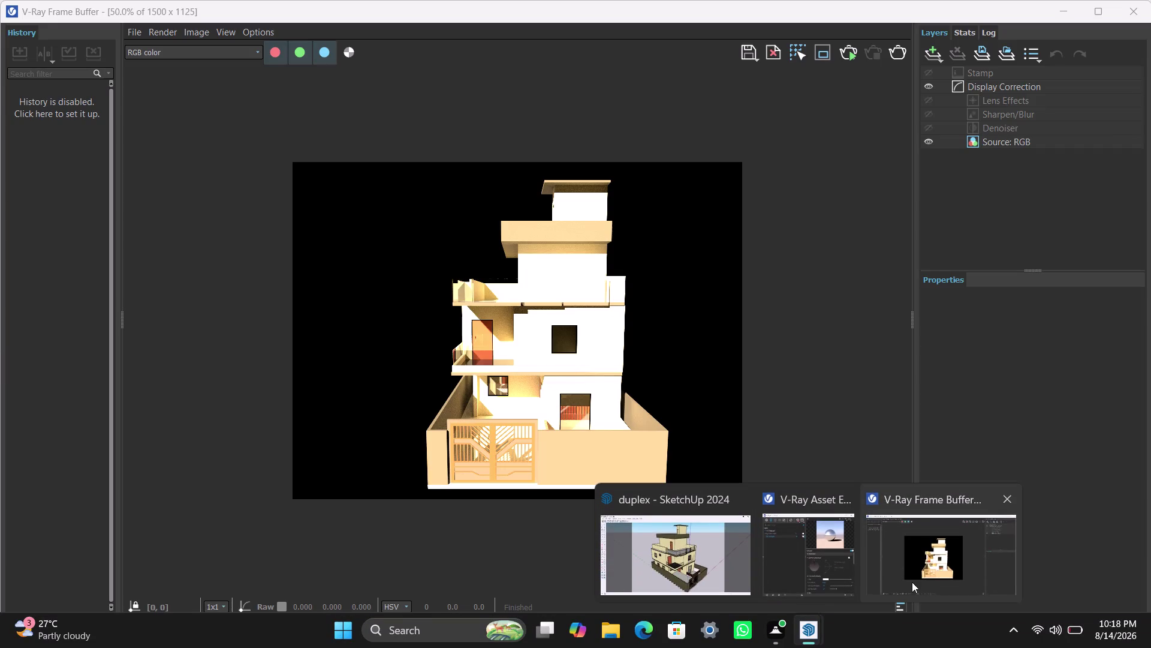
Save the Frame Buffer's current channel under the file name 'render image'.
click(920, 570)
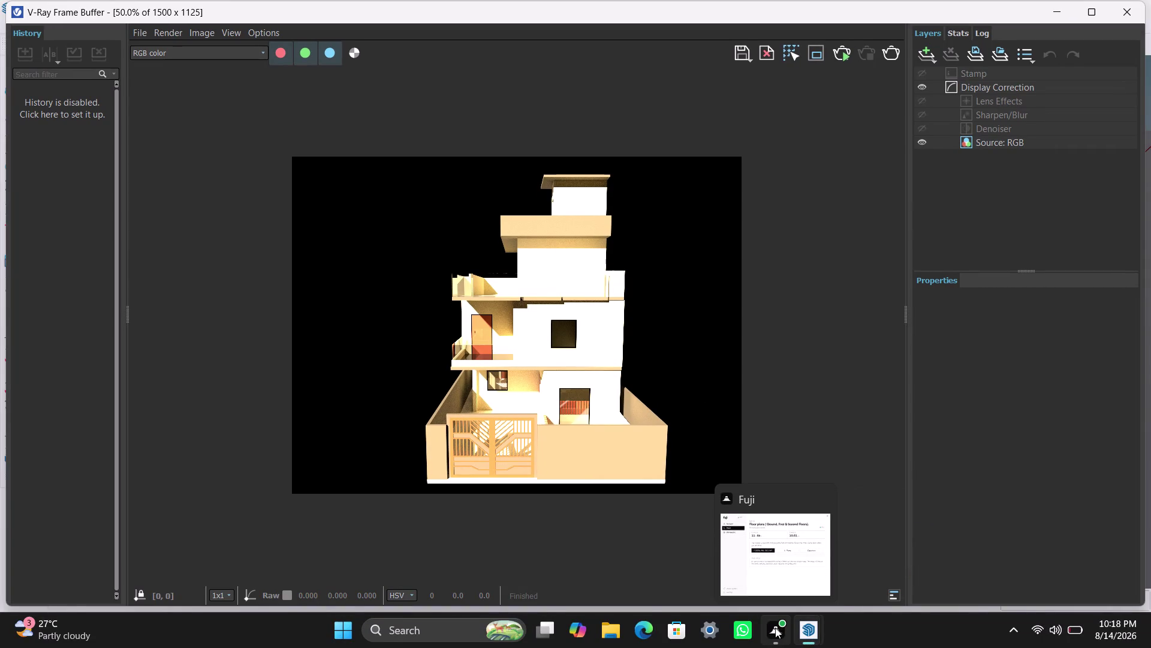
click(144, 31)
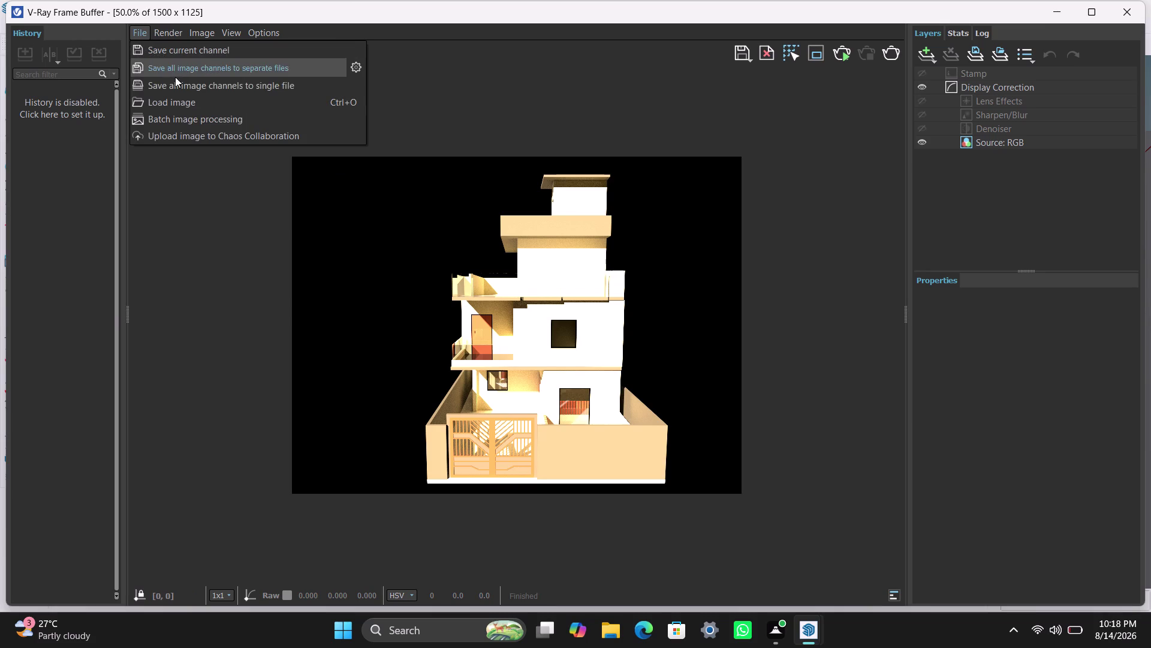
click(226, 56)
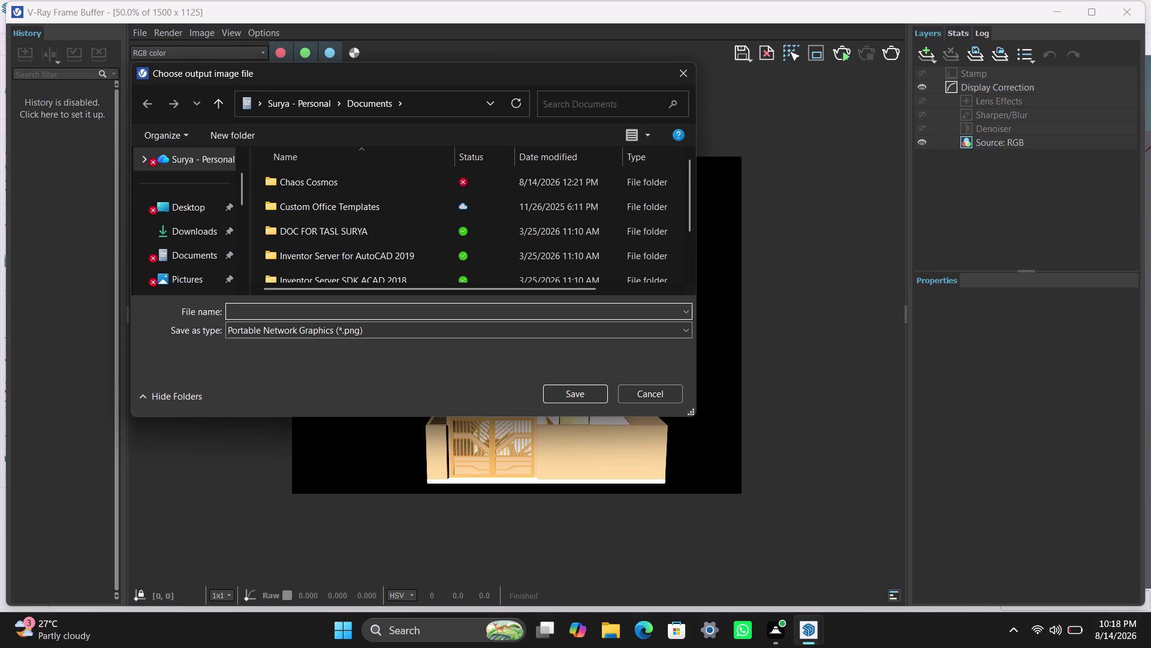
text(re)
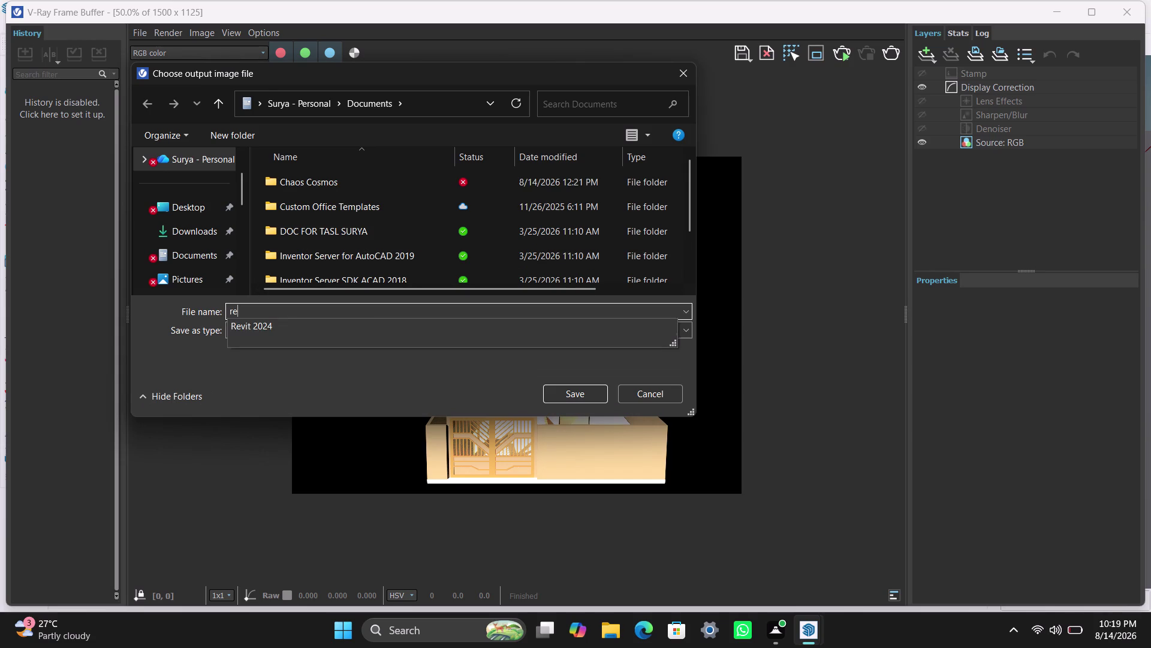
text(nder)
key(space)
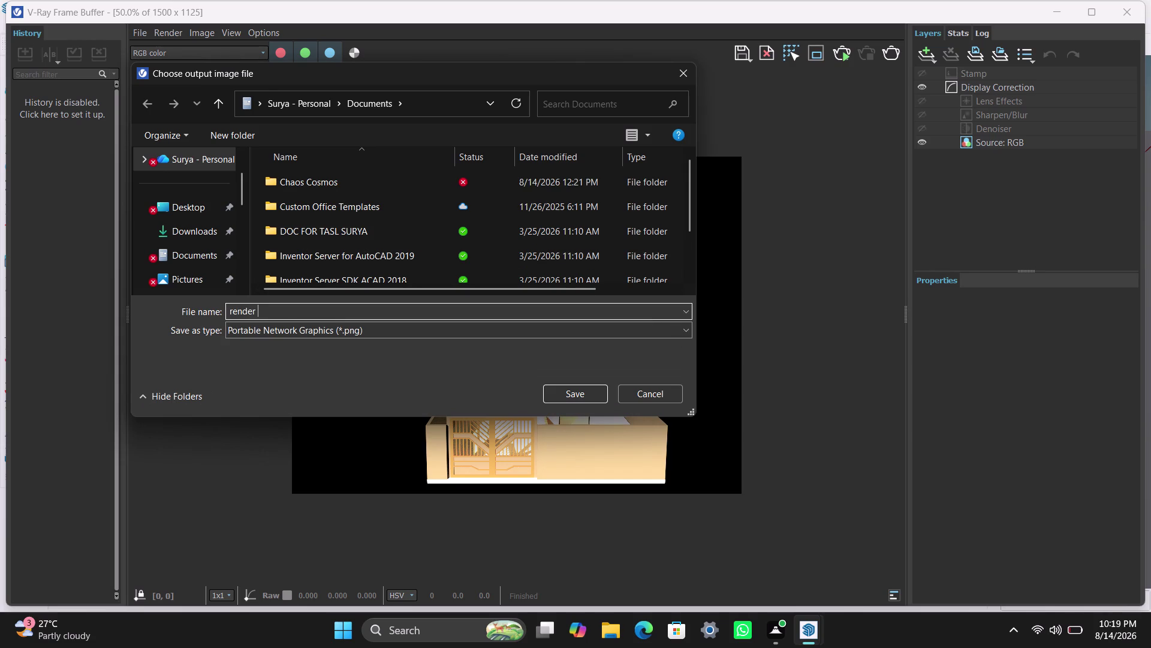
text(sunli)
key(BackSpace)
key(BackSpace)
key(BackSpace)
key(BackSpace)
key(BackSpace)
text(ima)
text(ge)
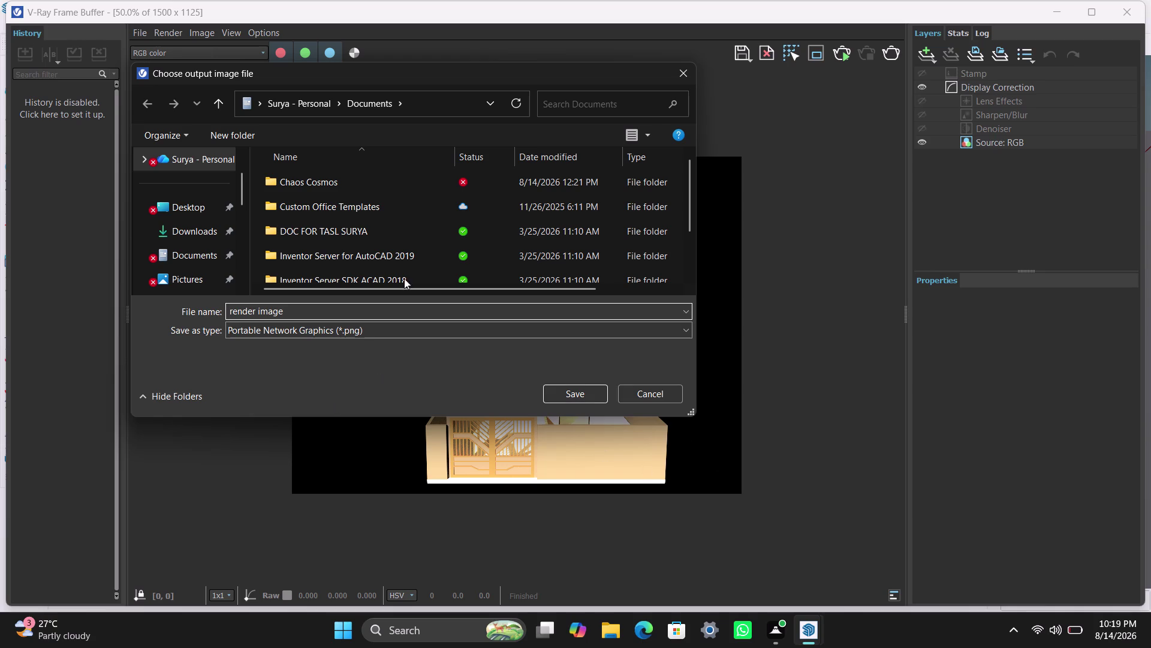
Save the PNG into Desktop > internship > New folder.
double_click(193, 204)
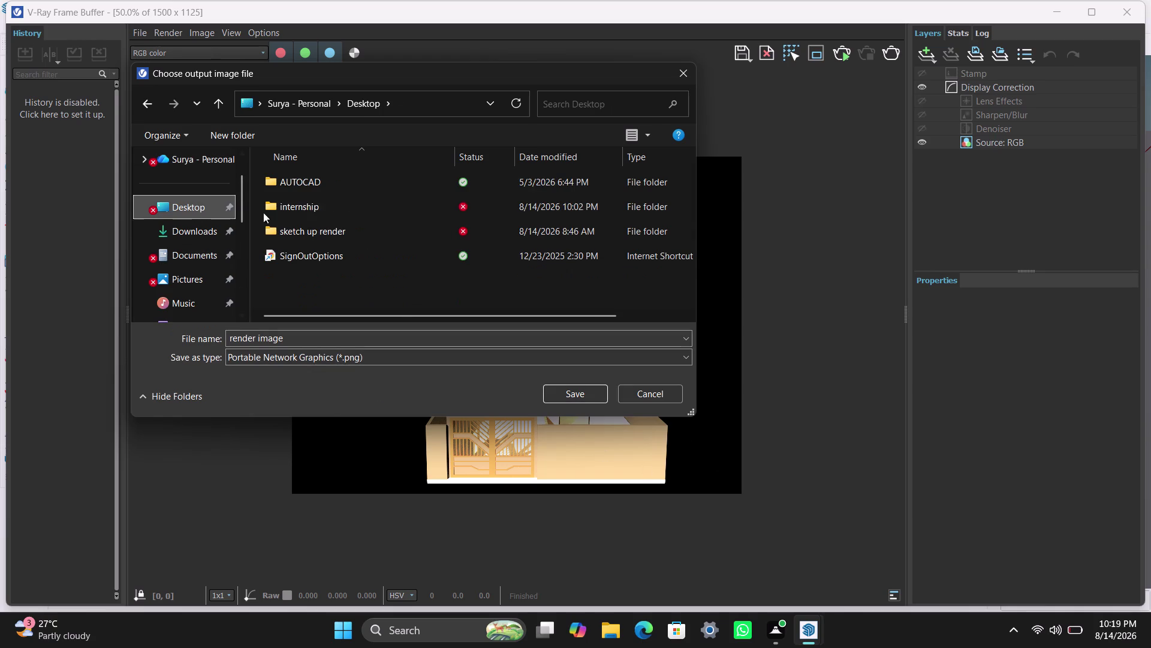
double_click(295, 212)
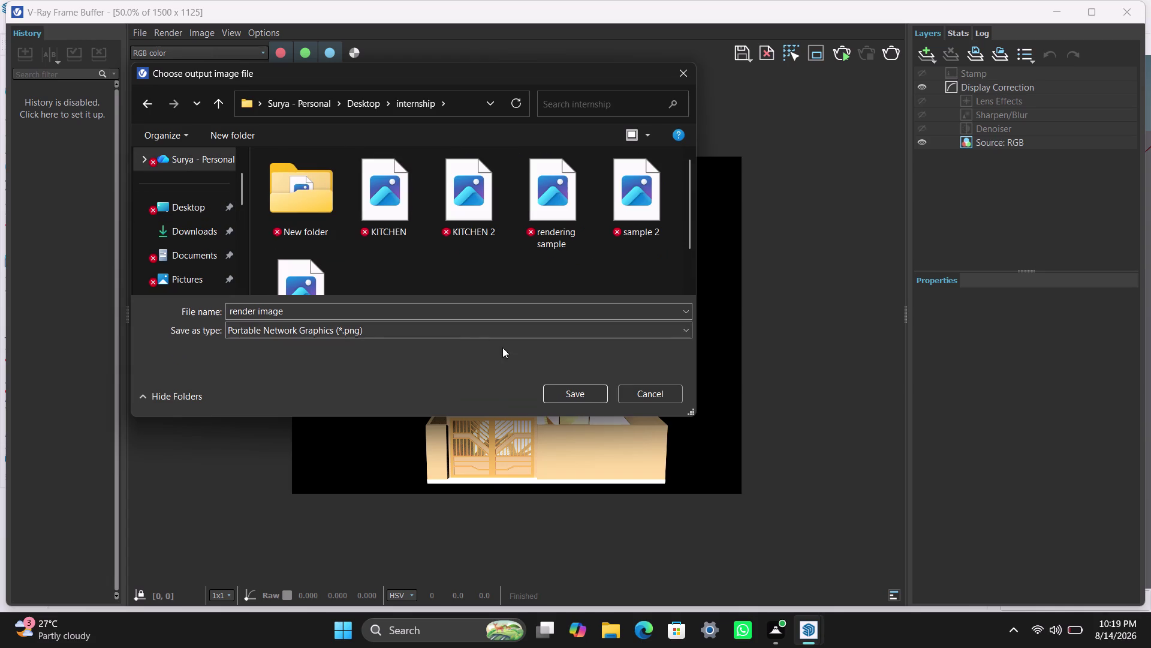
double_click(311, 185)
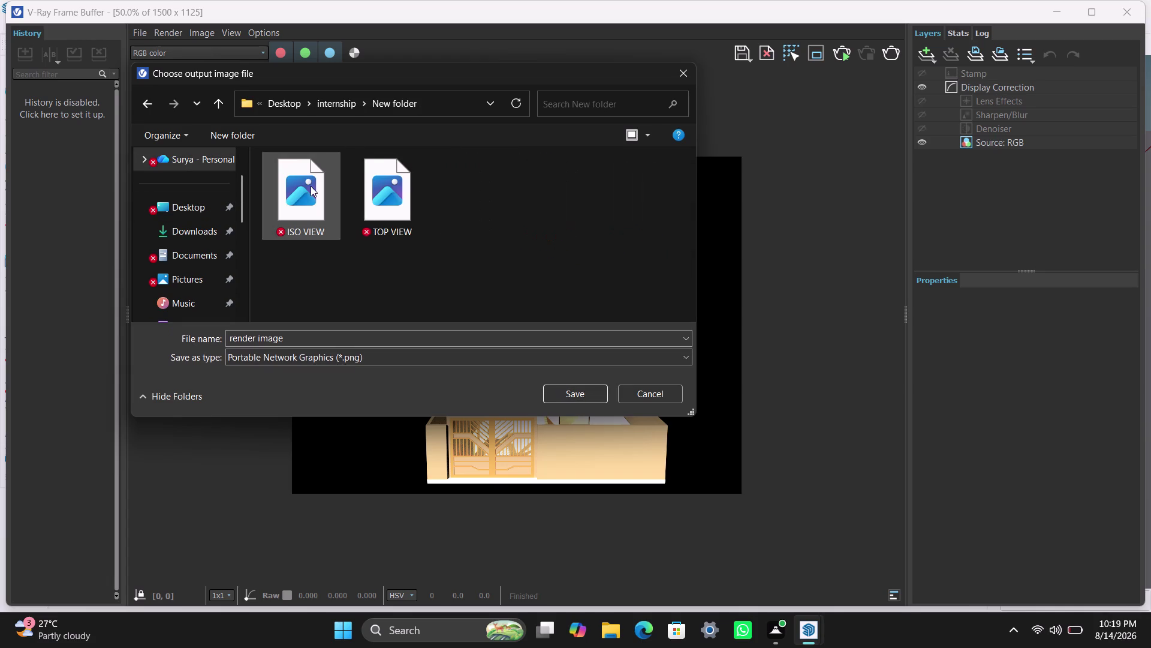
click(589, 401)
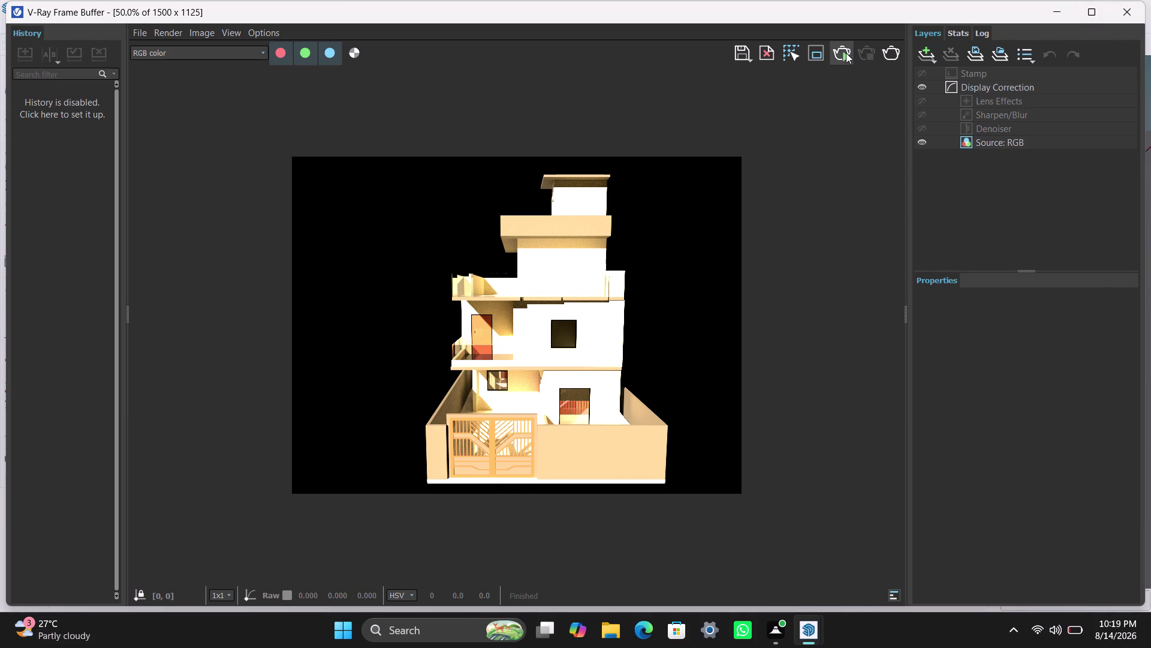
Start a V-Ray render of the duplex's angled three-quarter view and follow its progress.
click(1059, 3)
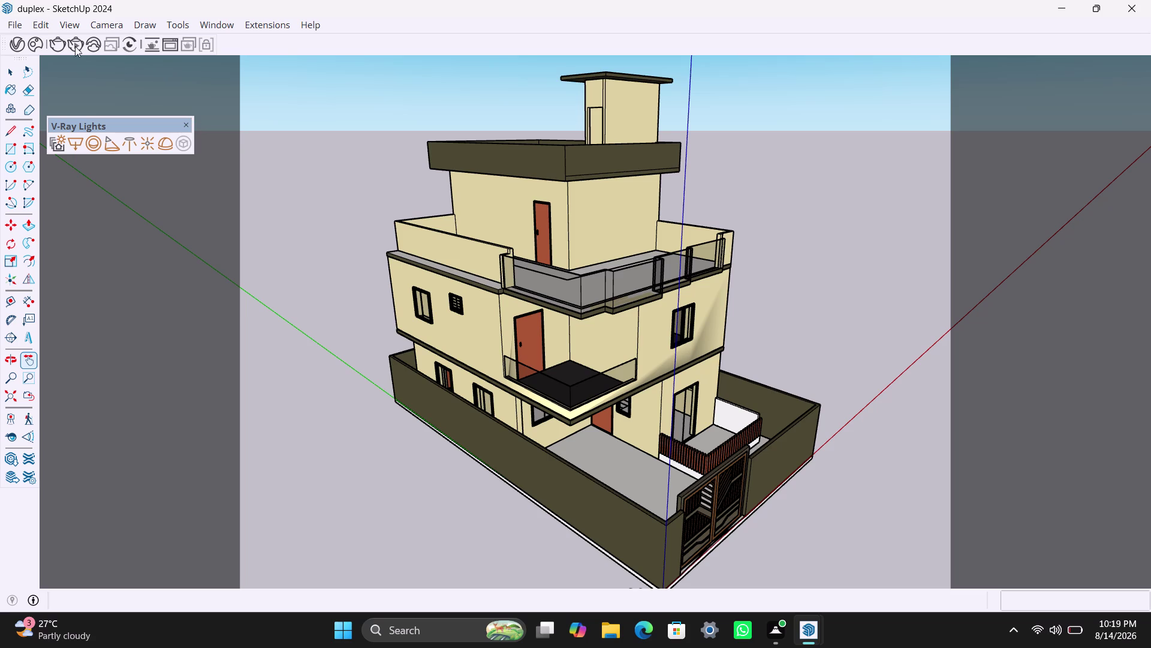
click(59, 42)
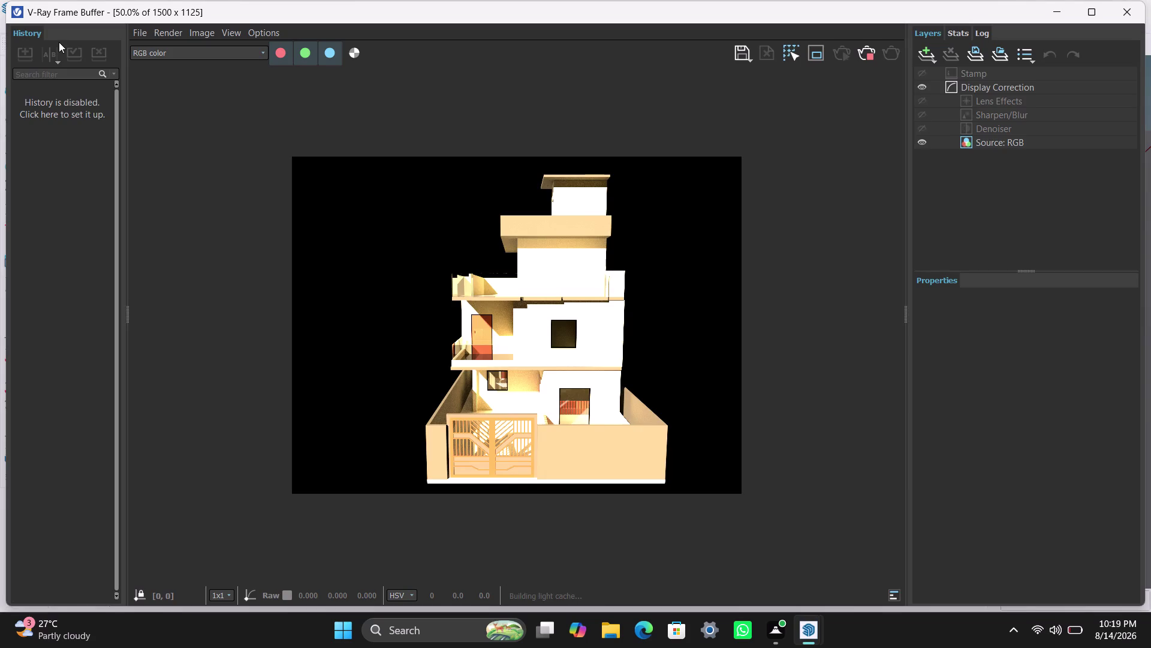
click(59, 42)
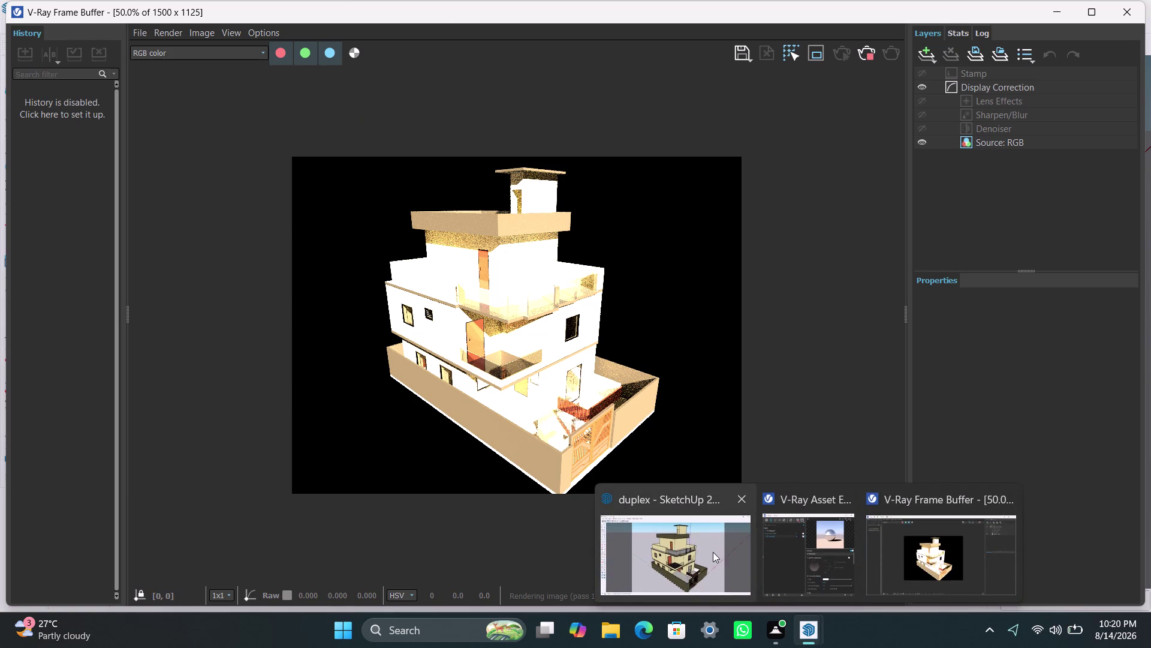
click(713, 552)
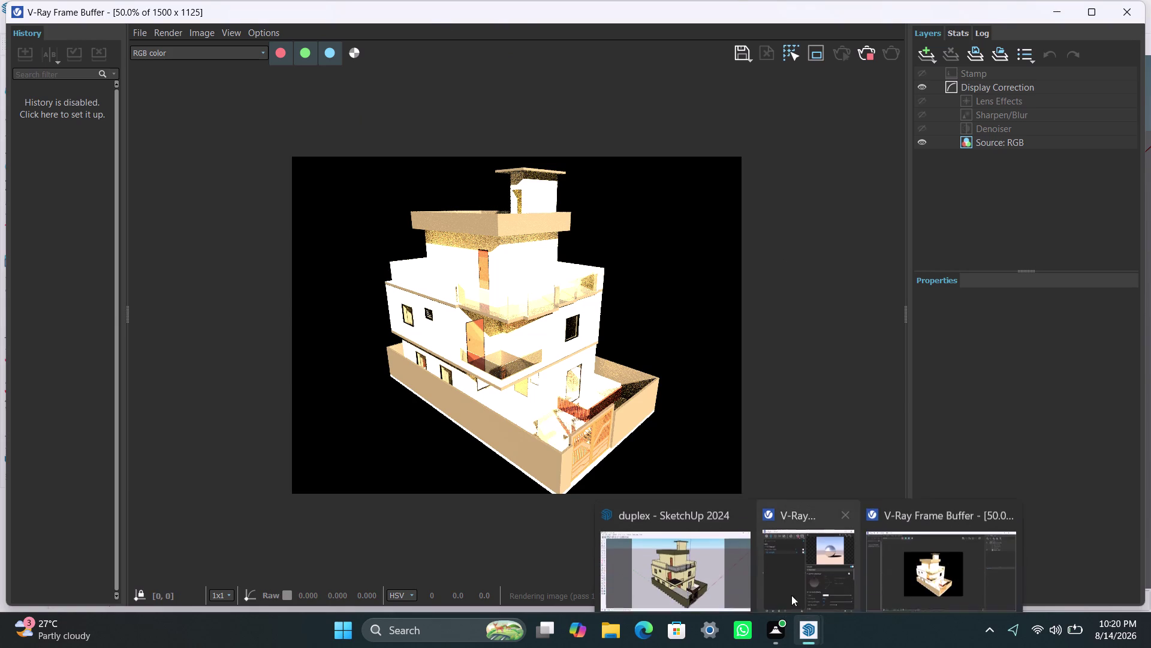
click(809, 563)
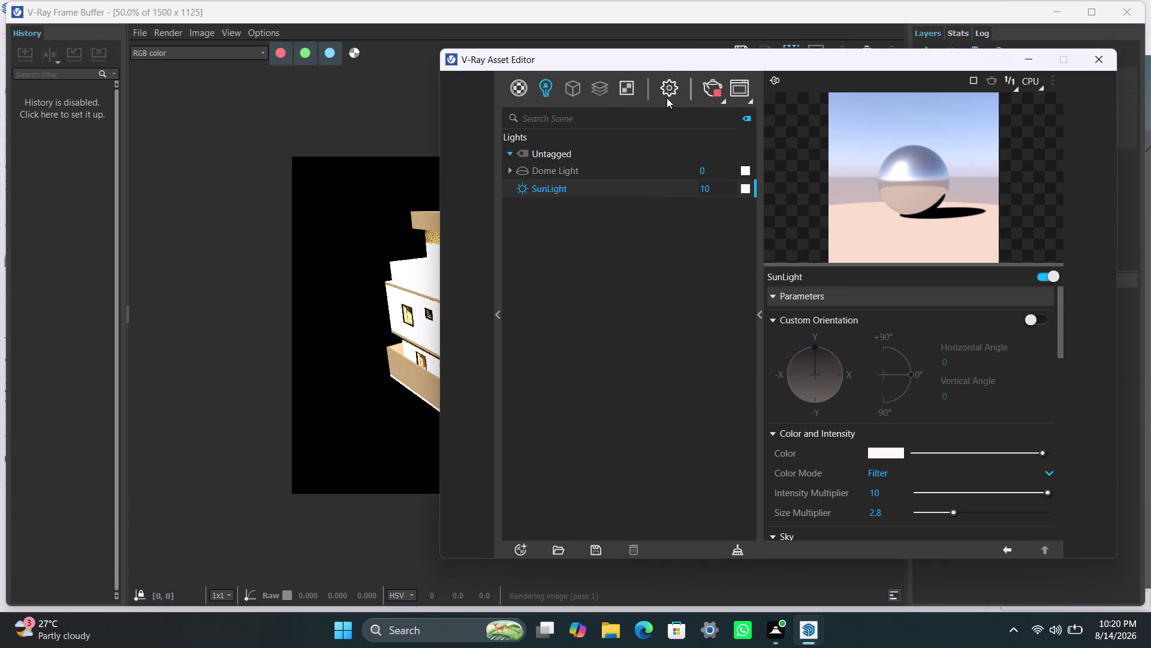
Replace the Environment background's Sky texture with a Bitmap texture.
click(873, 227)
click(678, 91)
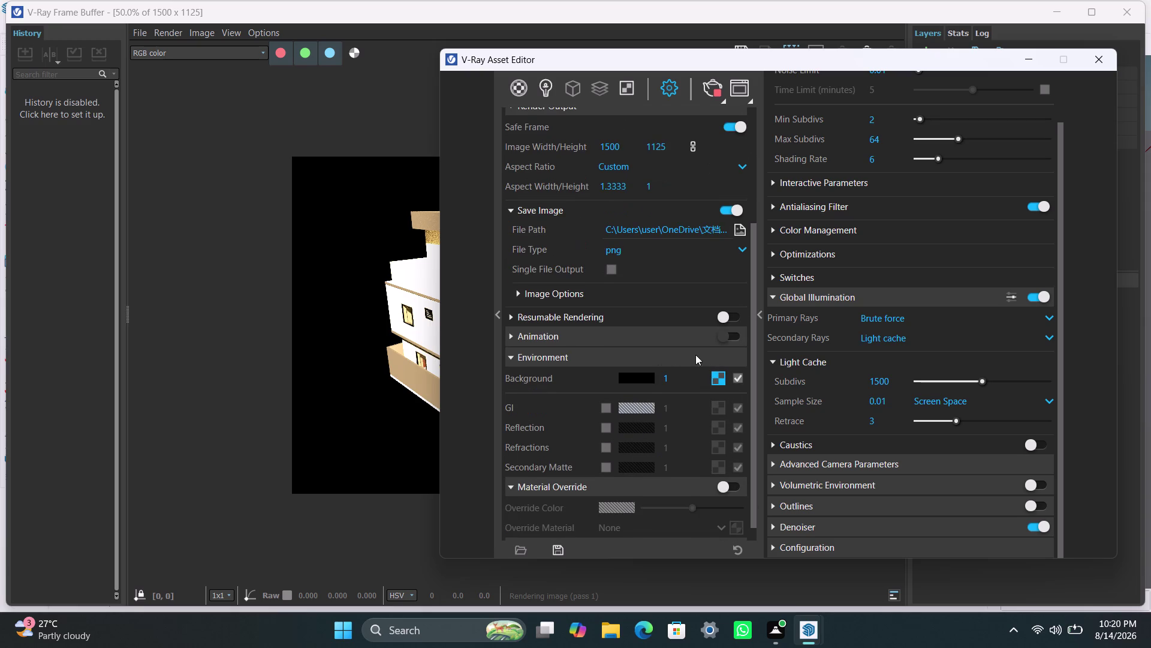
click(721, 376)
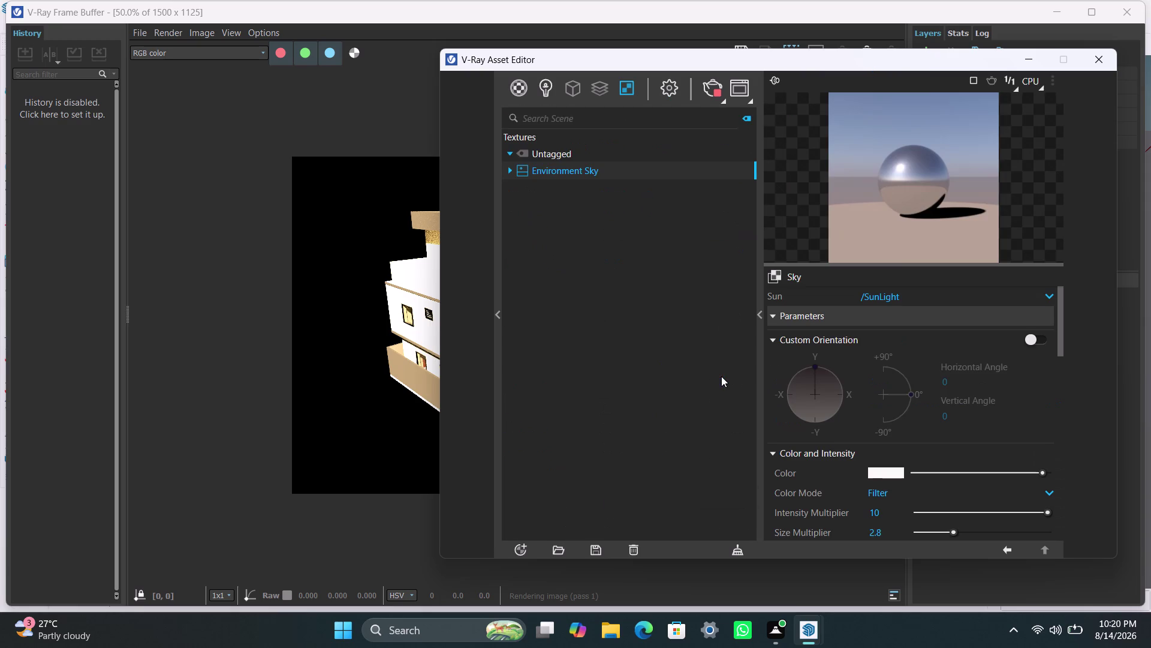
click(773, 273)
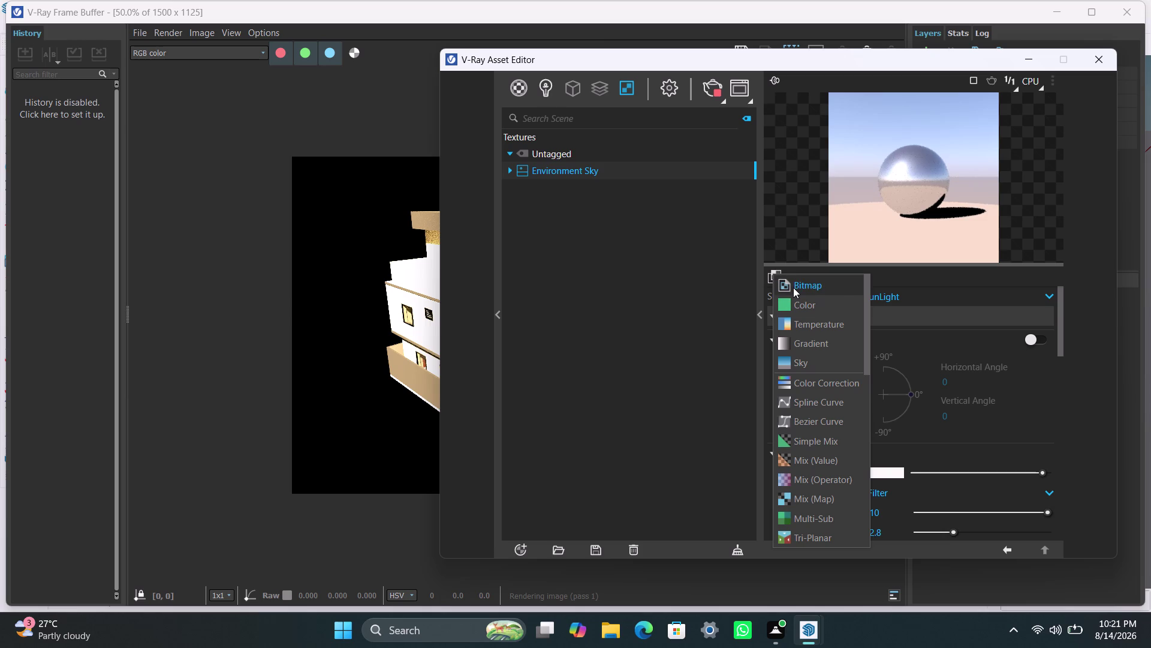
click(793, 287)
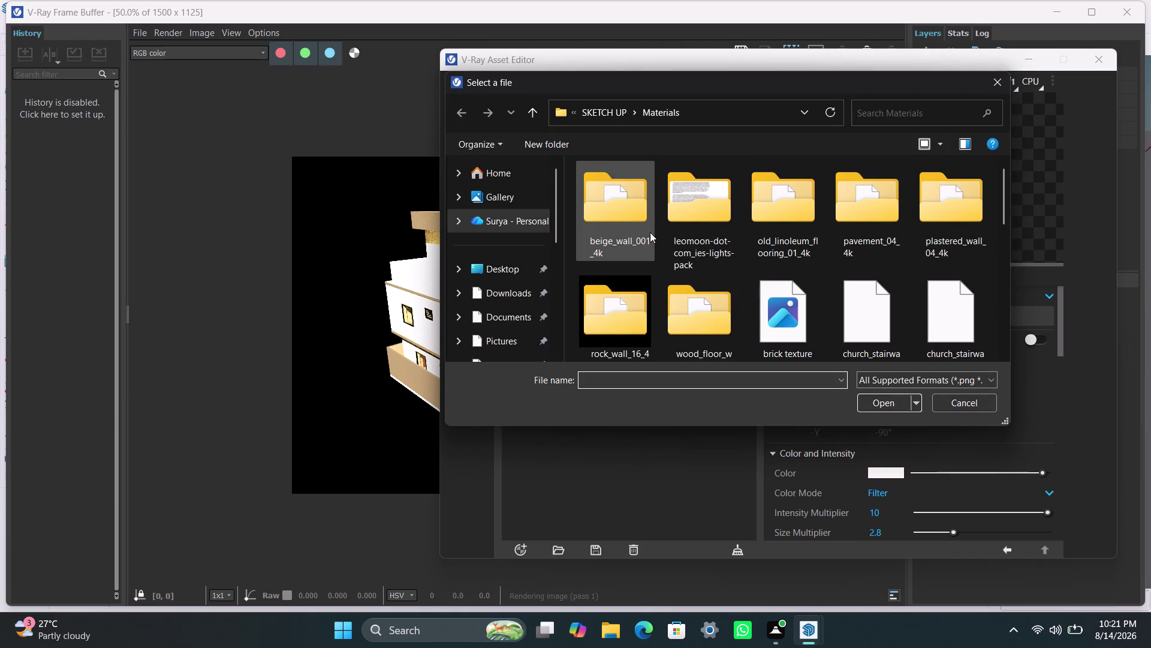
Browse the file picker from Desktop through the sketch up render folder to Materials.
double_click(484, 271)
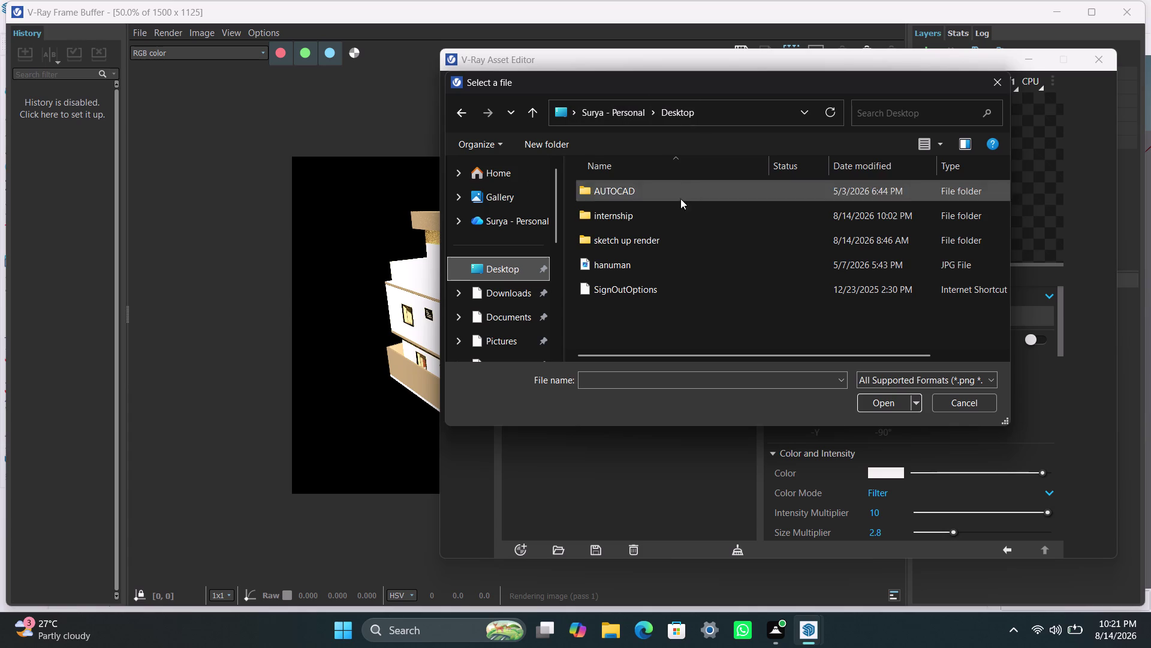
double_click(664, 231)
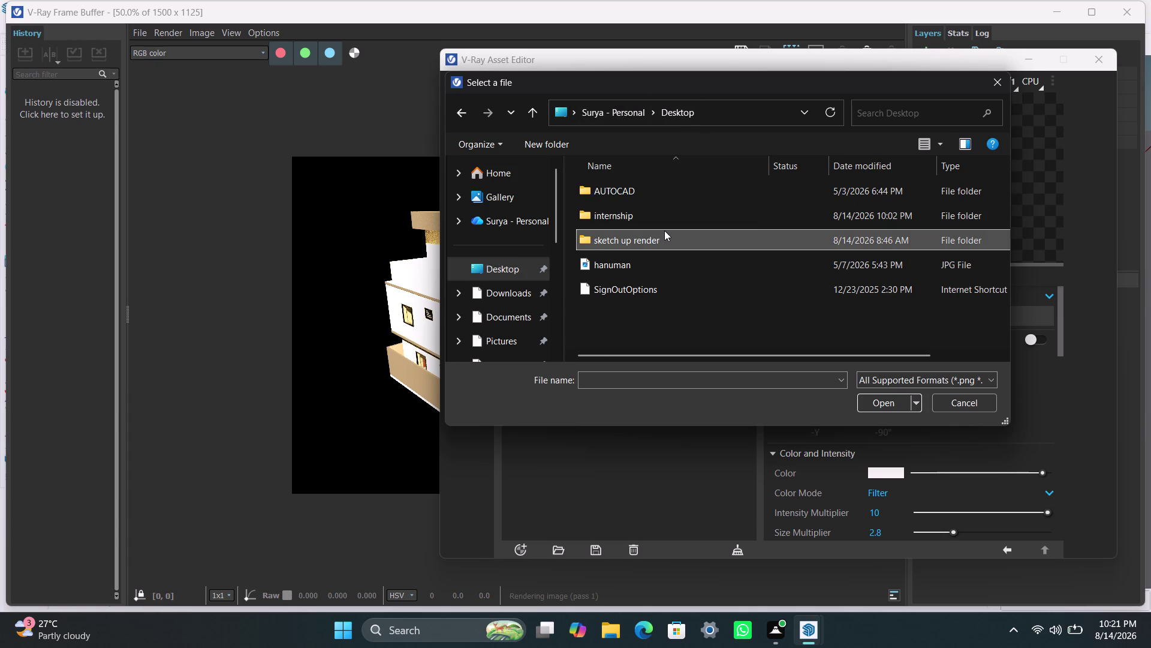
scroll(down, 3)
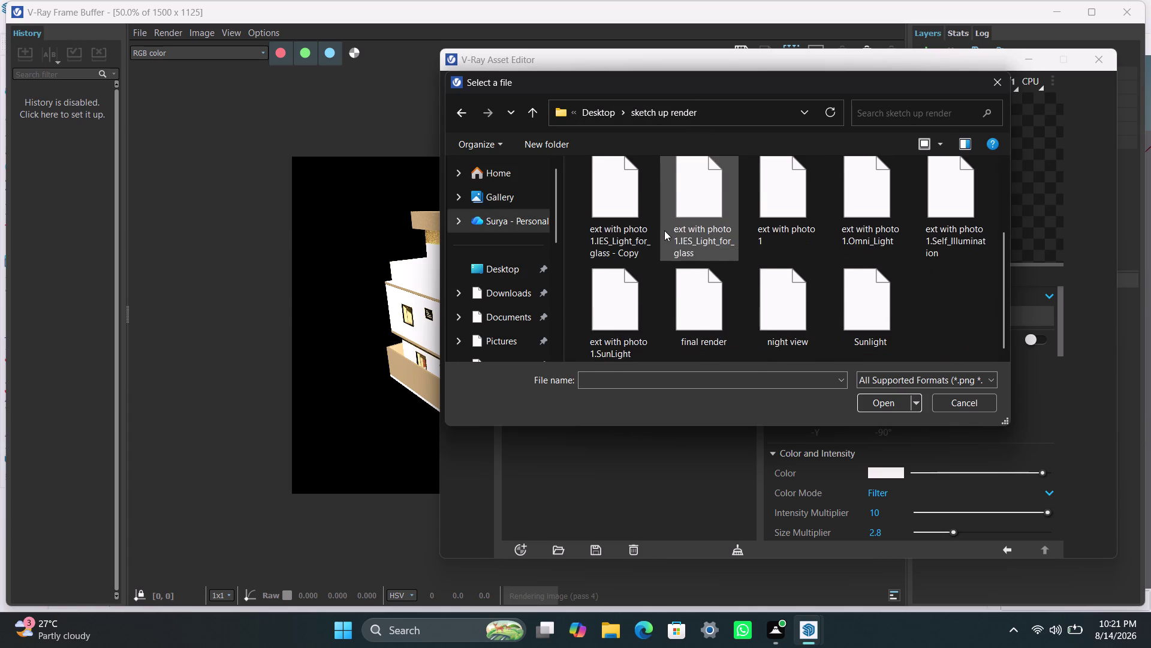
scroll(down, 3)
scroll(down, 3)
scroll(up, 3)
scroll(down, 3)
scroll(up, 3)
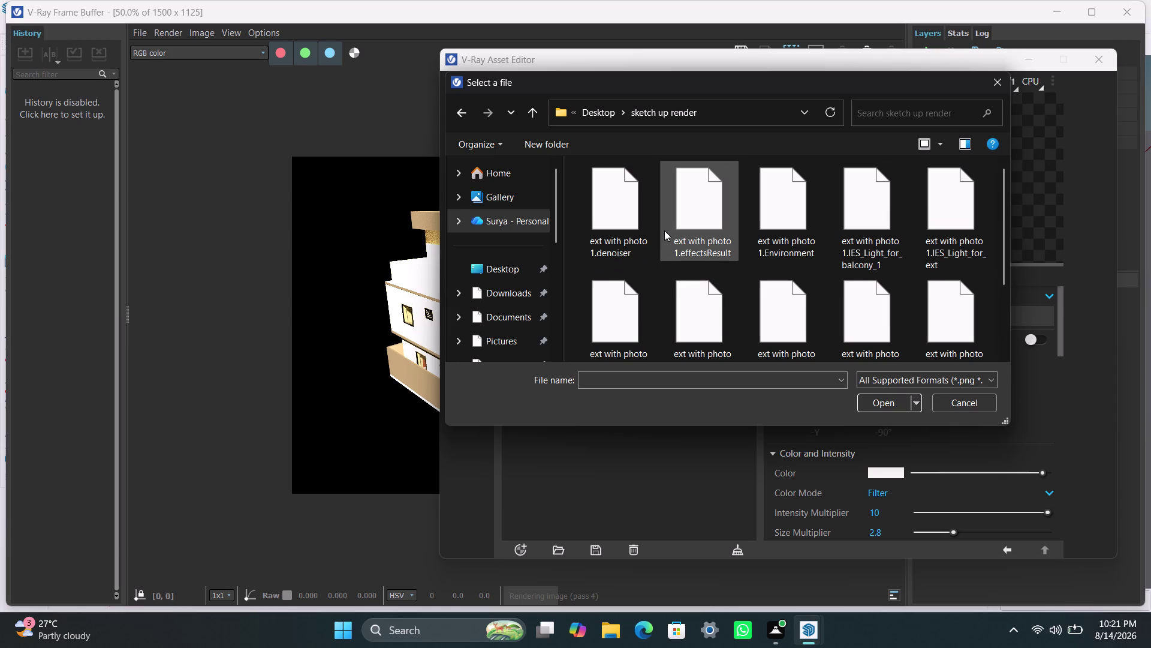
scroll(down, 3)
scroll(up, 3)
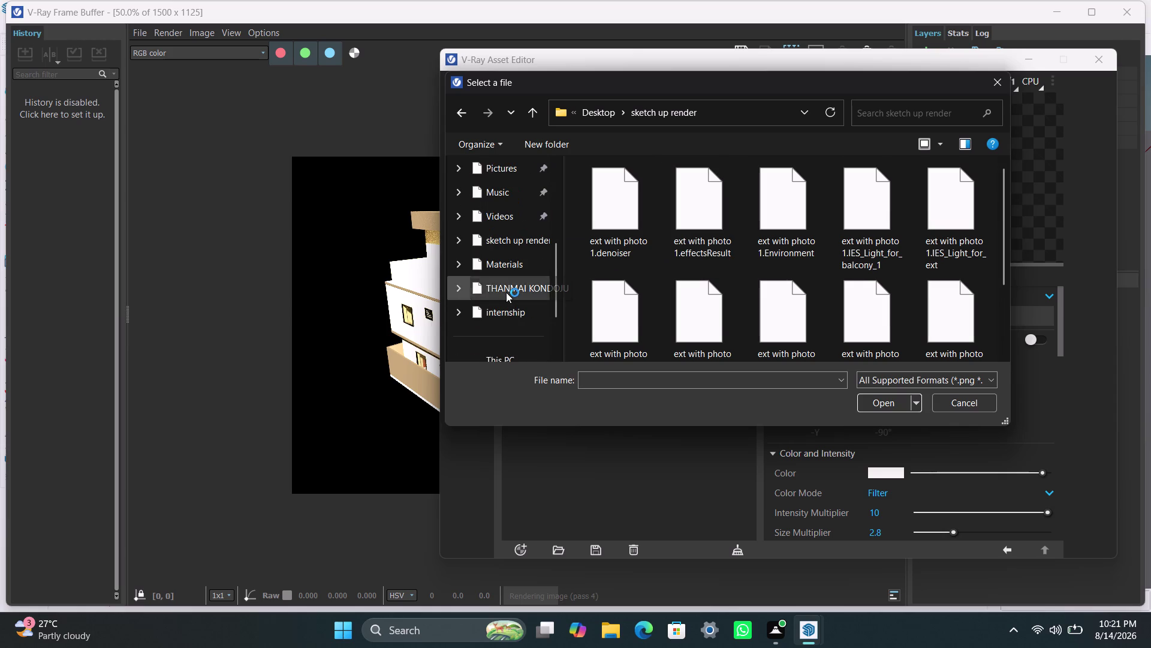
scroll(down, 3)
double_click(514, 260)
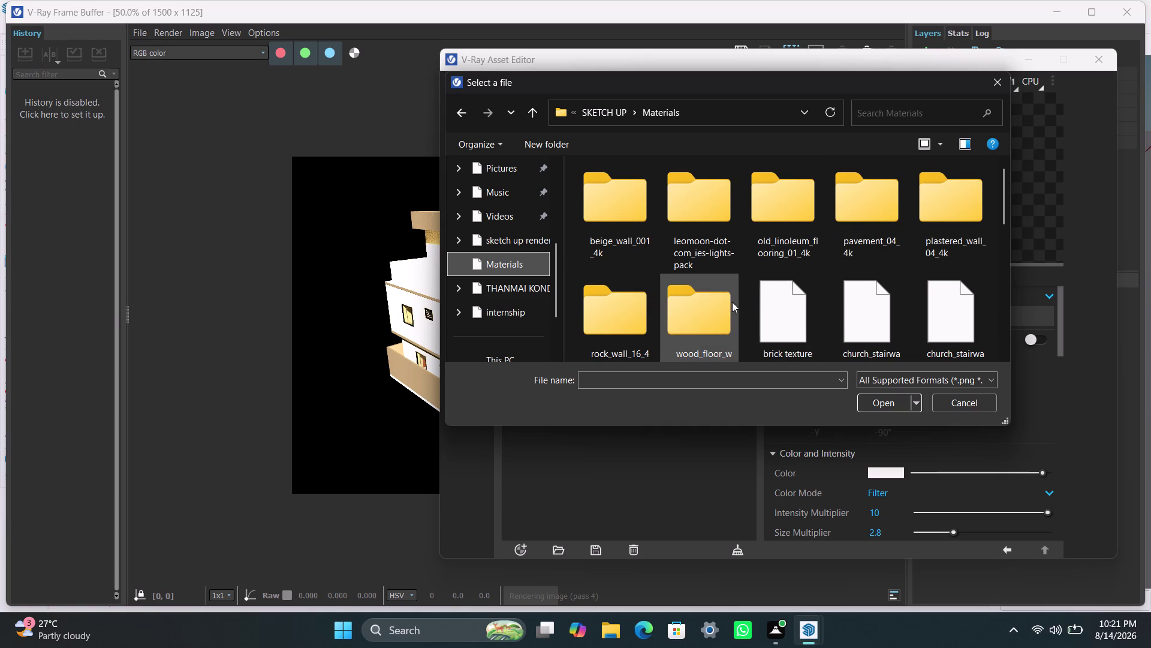
Find church_stairway_2k.exr in Materials and load it as the bitmap.
scroll(down, 3)
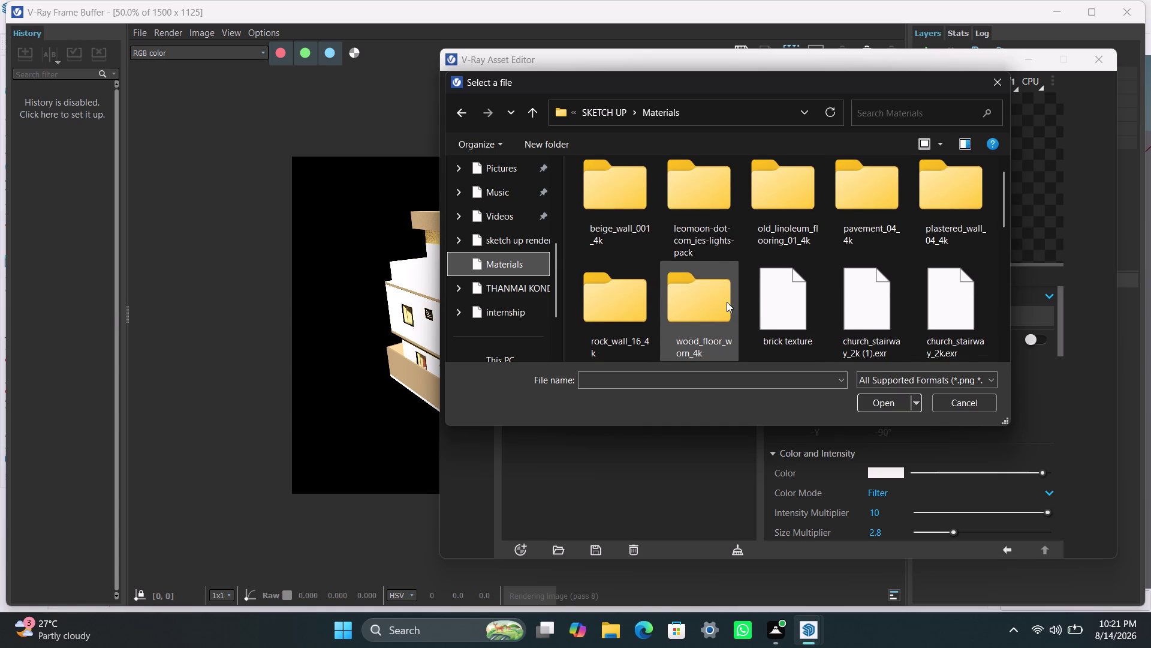
scroll(down, 3)
scroll(down, 3)
scroll(down, 3)
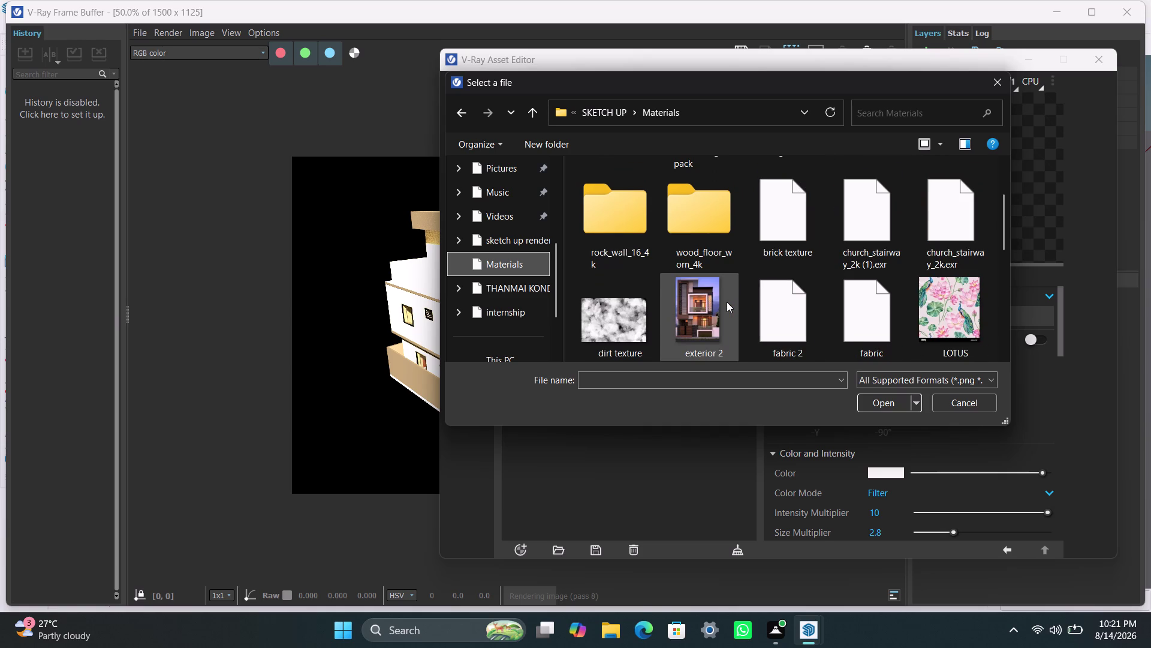
scroll(down, 3)
scroll(down, 3)
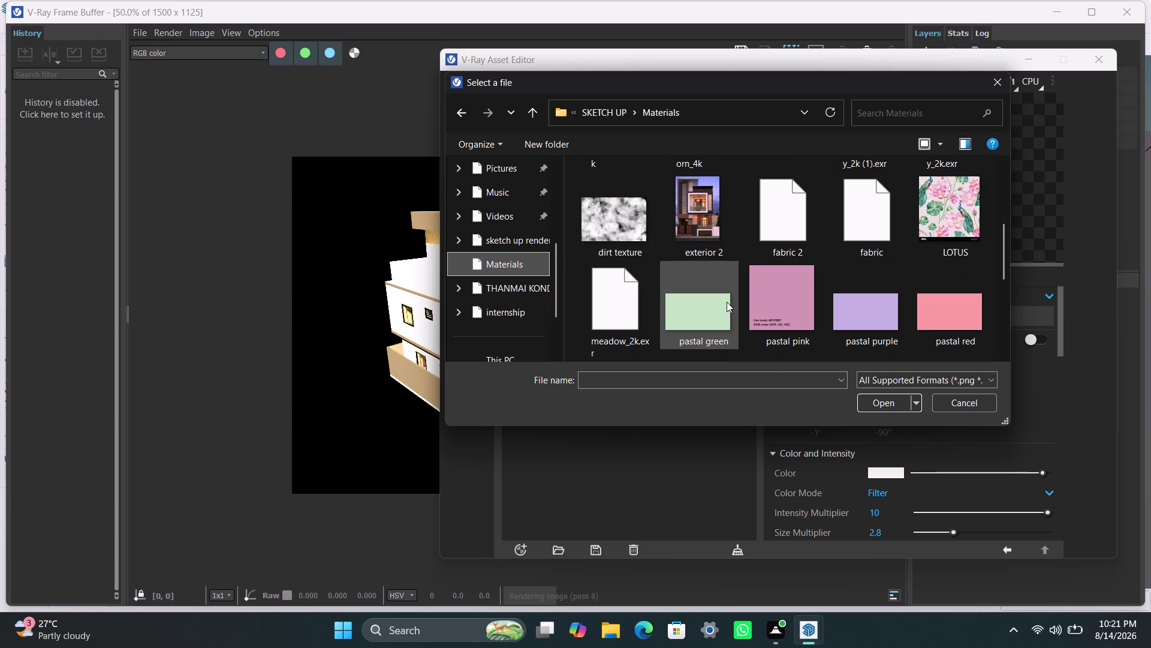
scroll(down, 3)
scroll(down, 3)
scroll(down, 3)
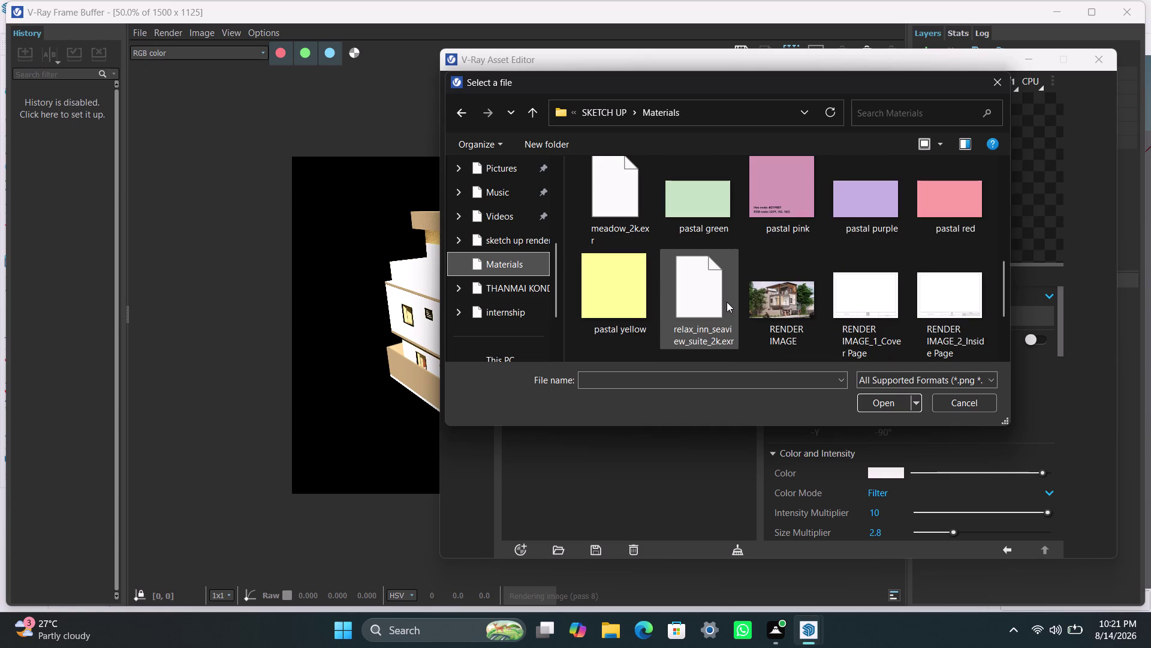
scroll(down, 3)
scroll(down, 3)
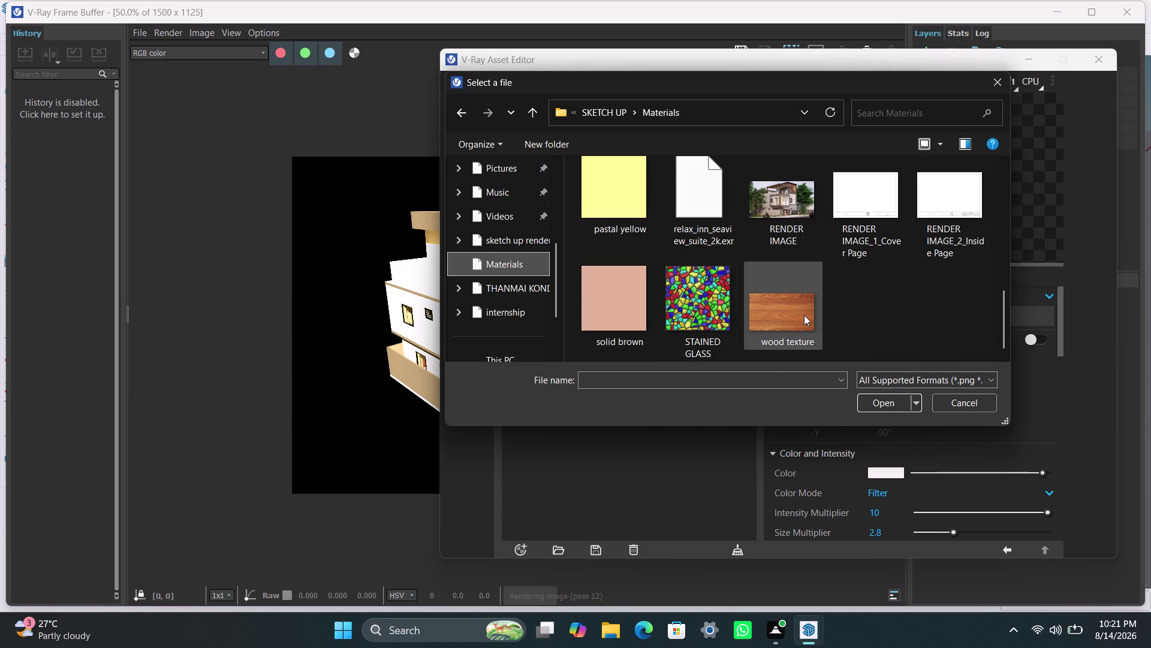
scroll(left, 3)
scroll(up, 3)
scroll(up, 3)
scroll(up, 3)
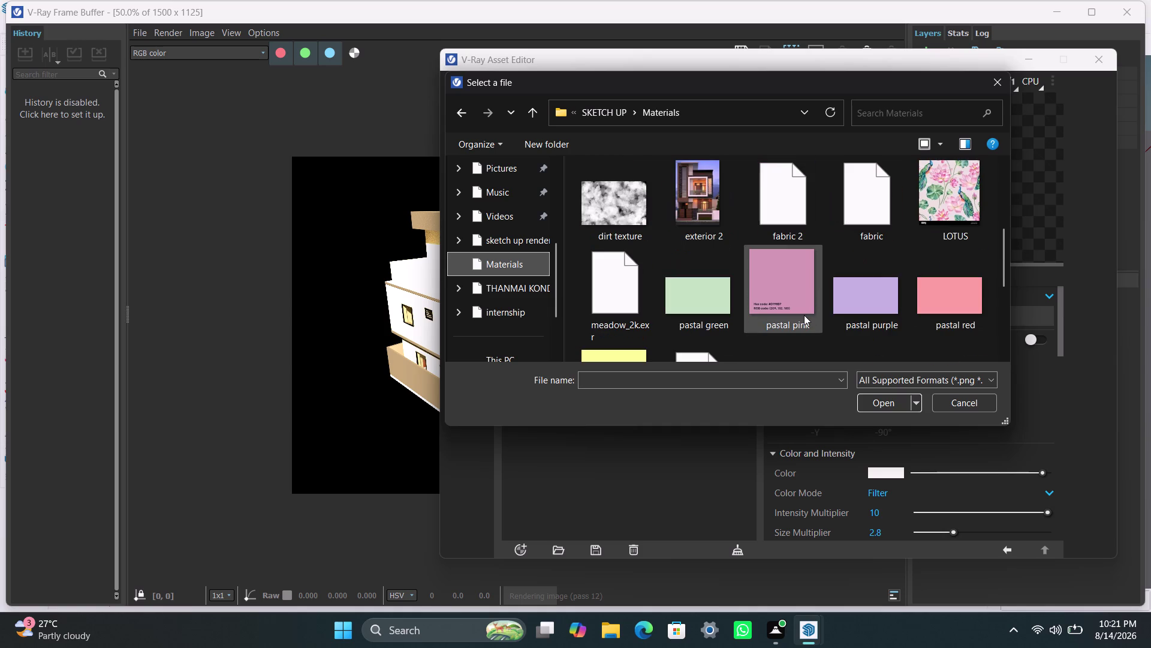
scroll(up, 3)
scroll(up, 3)
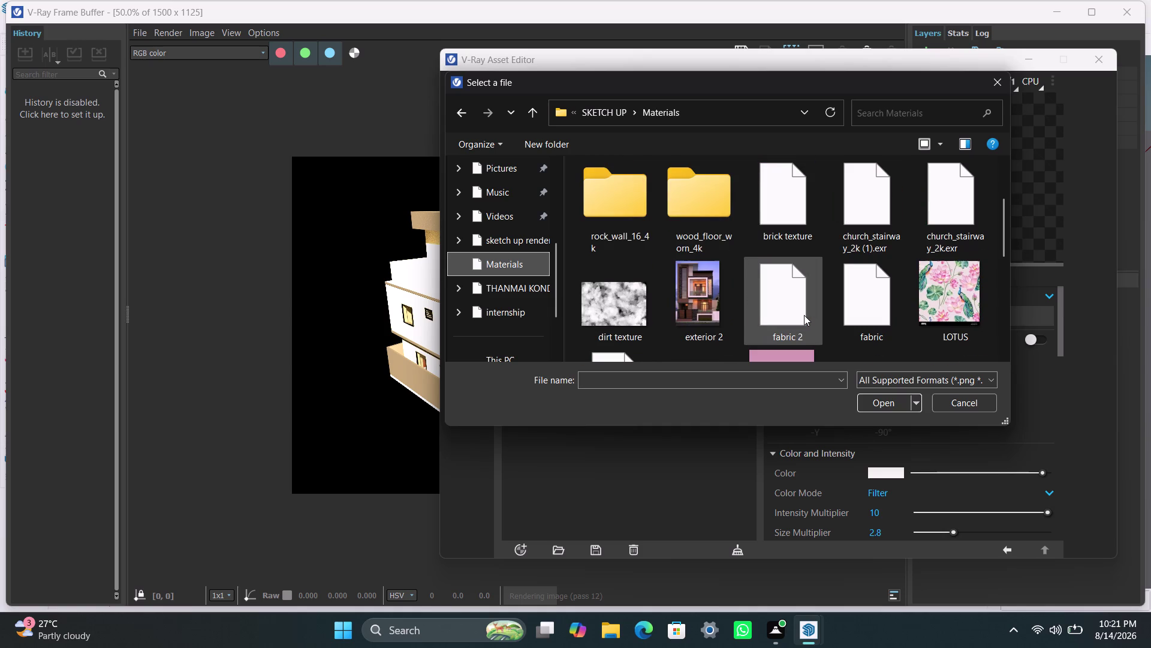
scroll(up, 3)
scroll(up, 3)
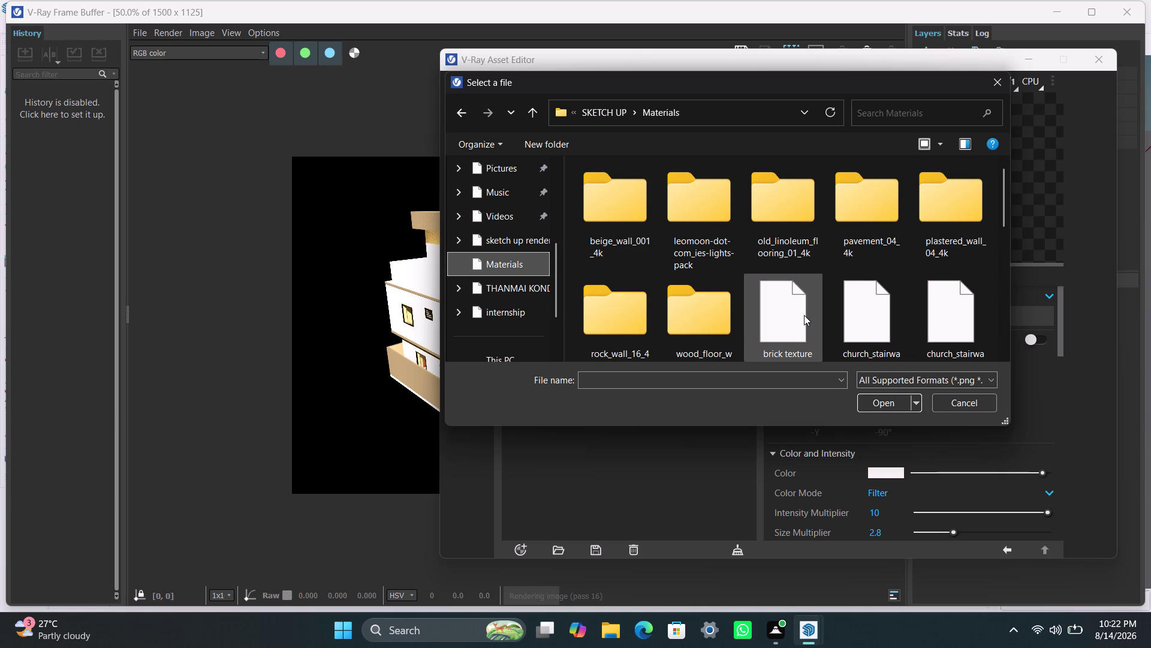
scroll(down, 3)
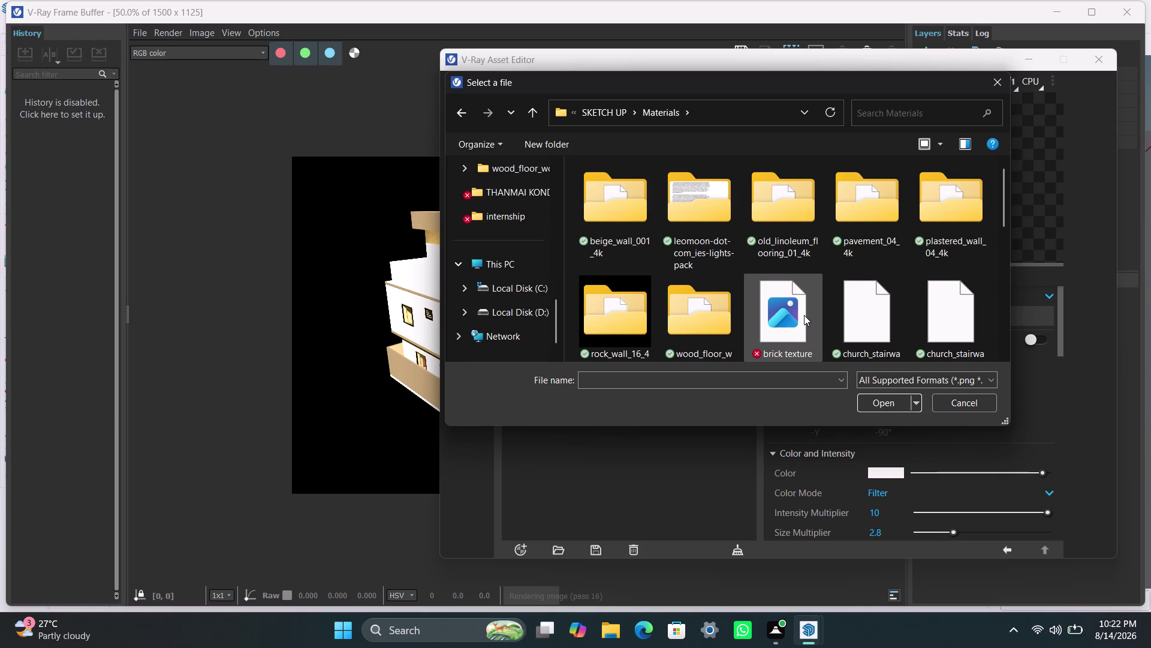
scroll(down, 3)
scroll(down, 3)
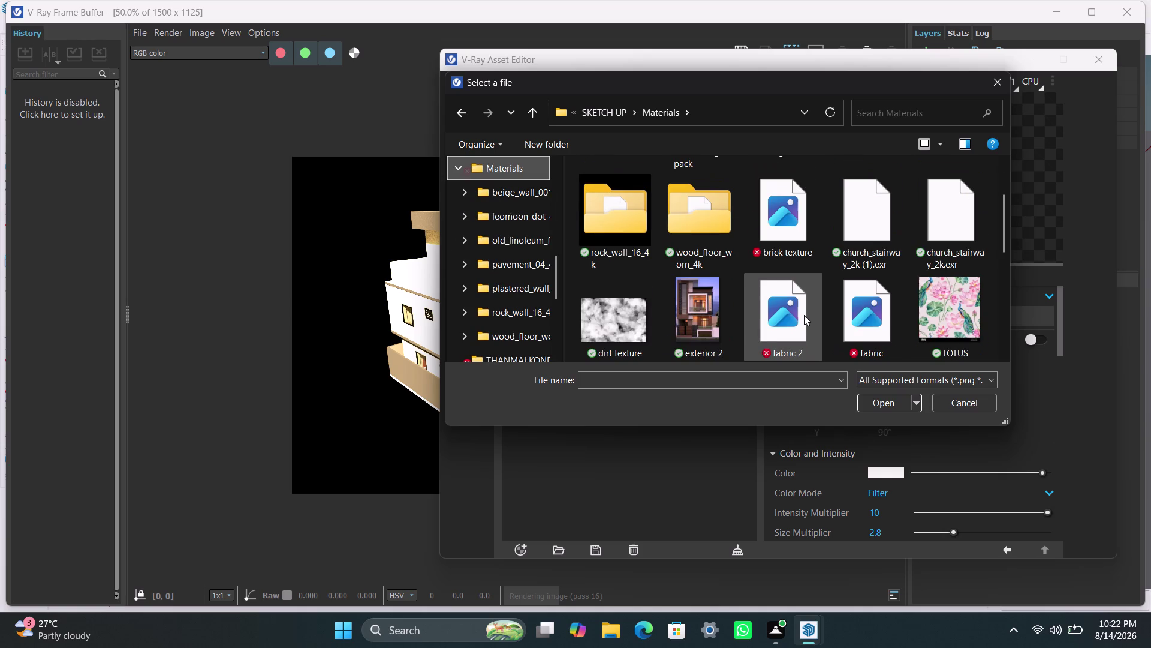
scroll(down, 3)
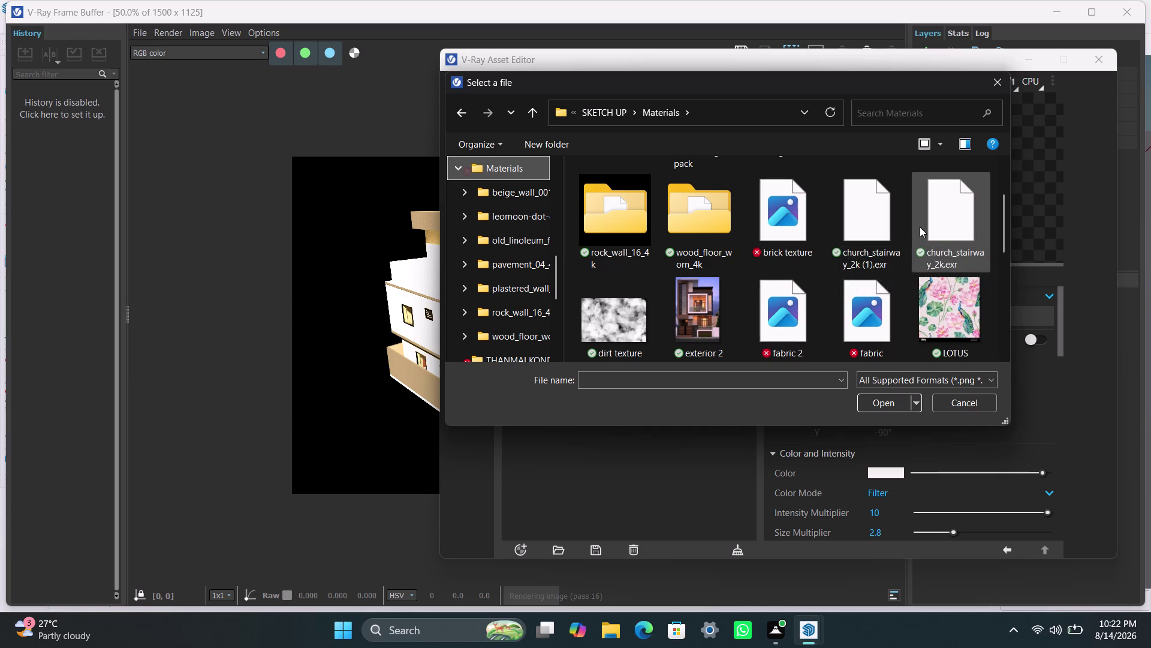
scroll(down, 3)
scroll(down, 3)
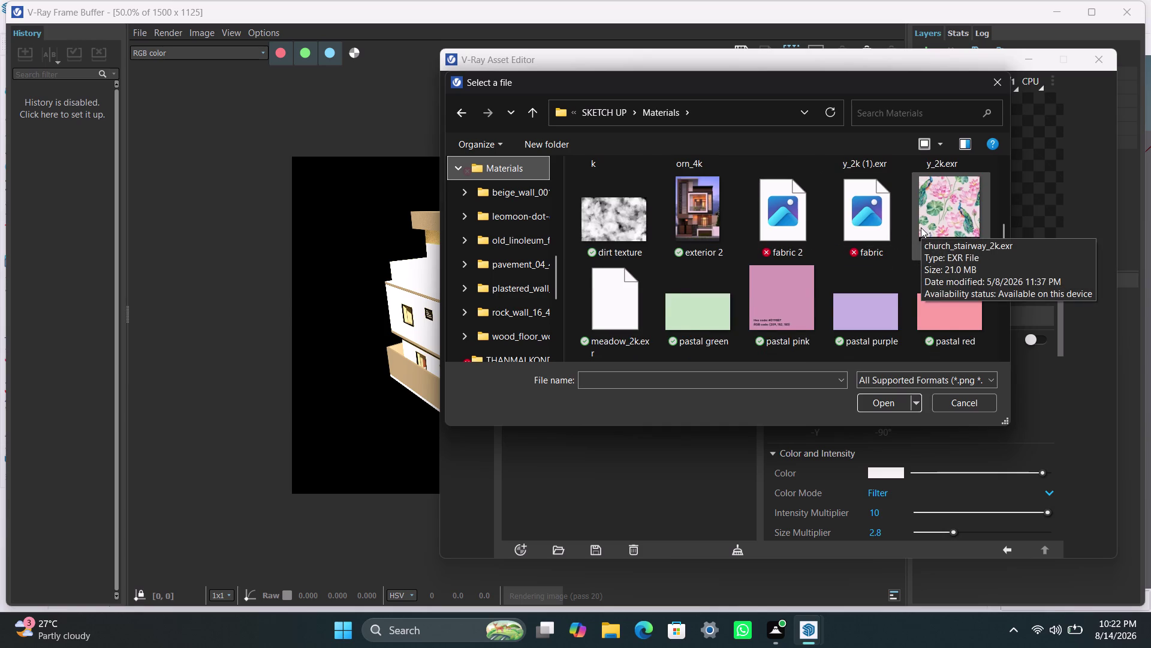
scroll(down, 3)
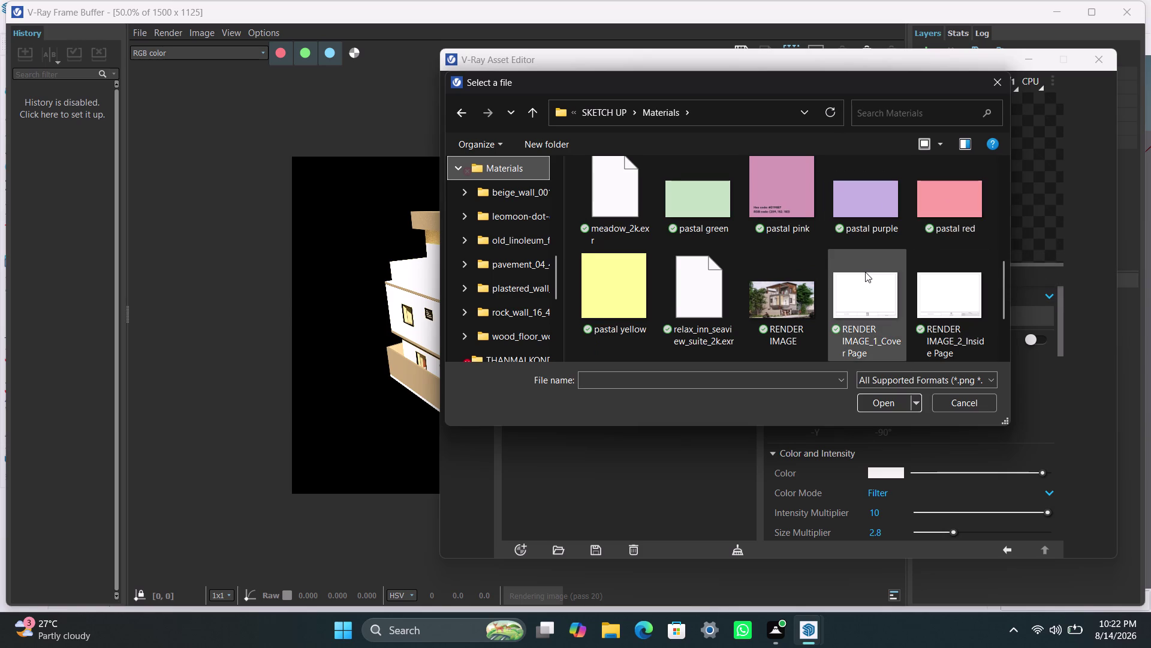
scroll(up, 3)
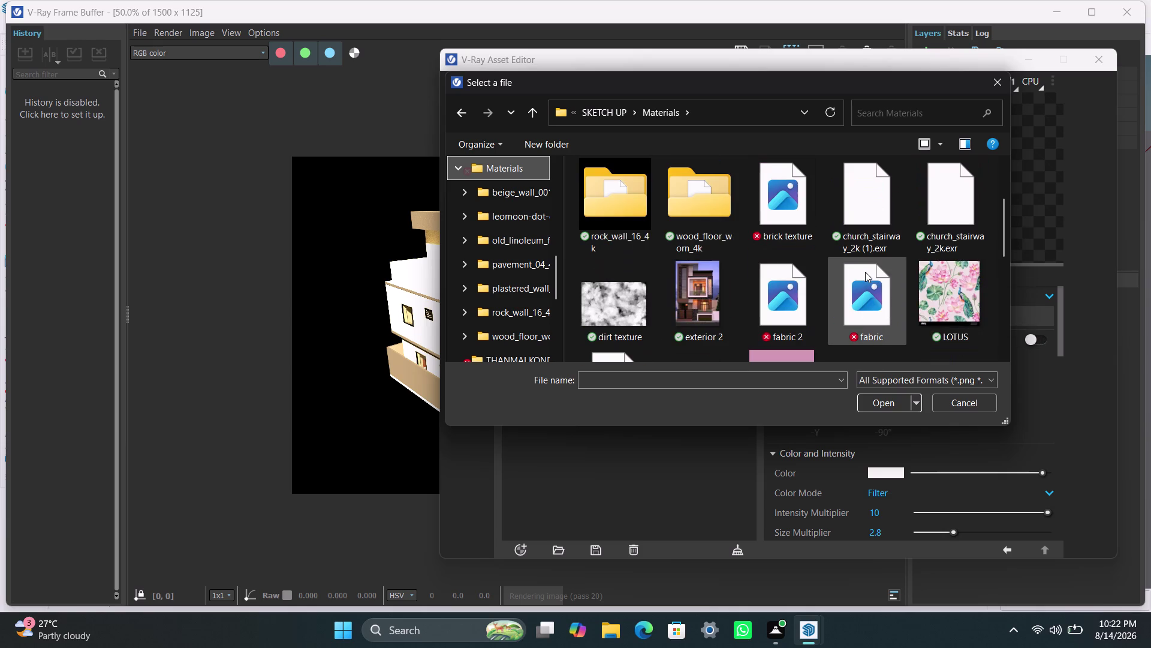
click(936, 212)
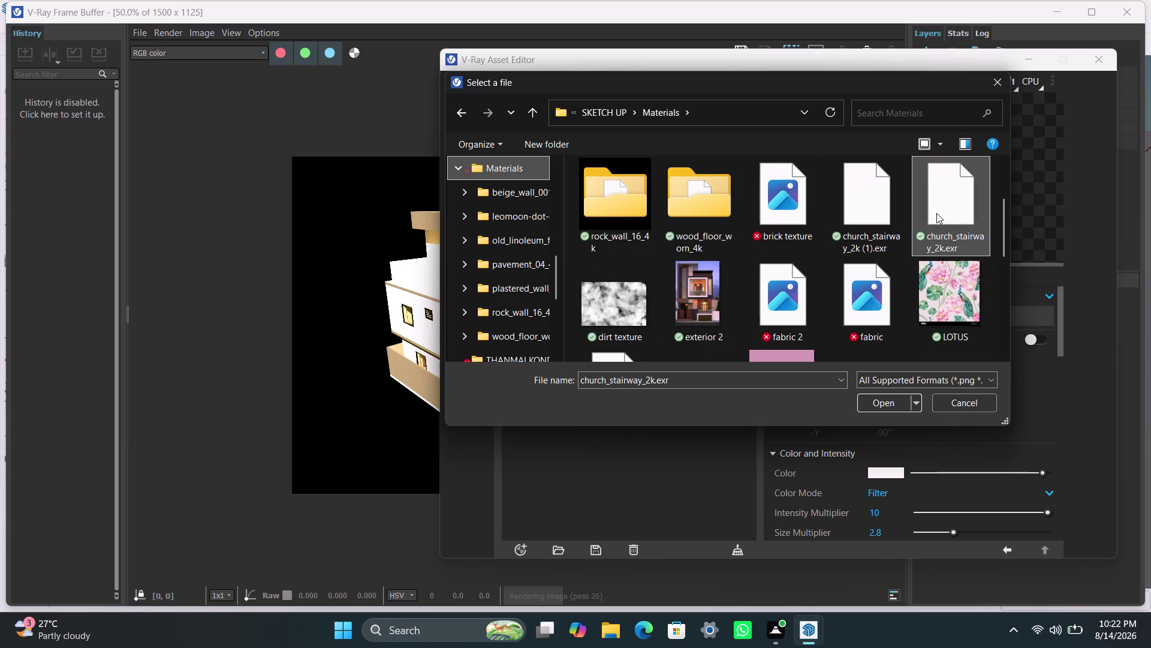
click(881, 404)
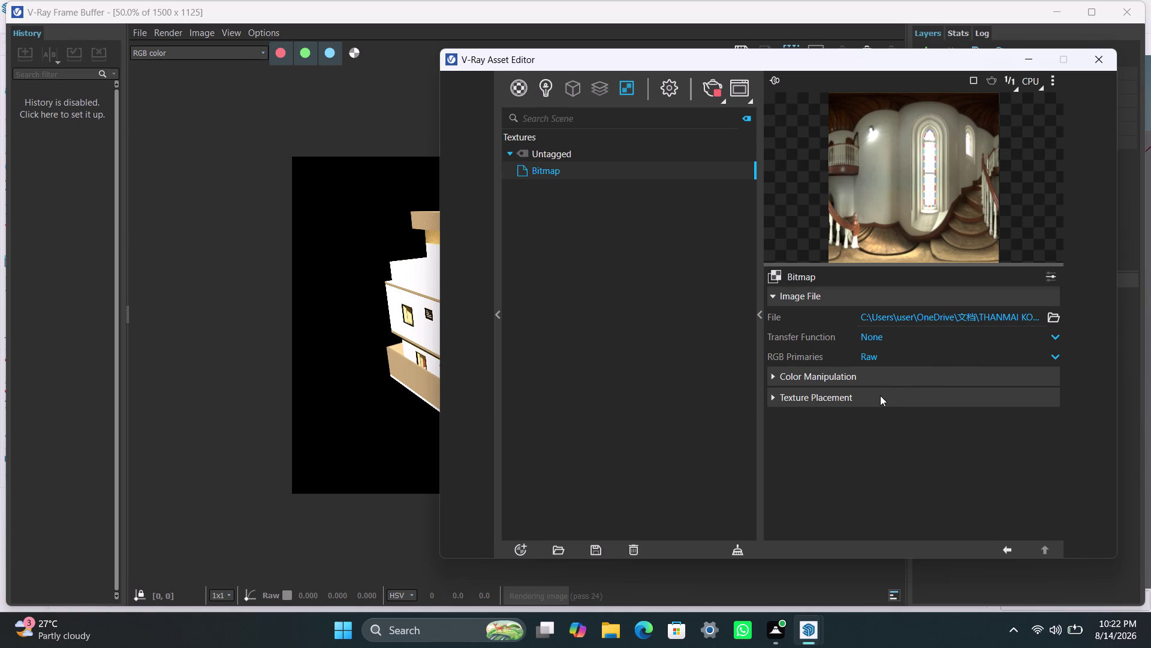
Expand the bitmap's Texture Placement and Color Manipulation rollouts.
click(855, 392)
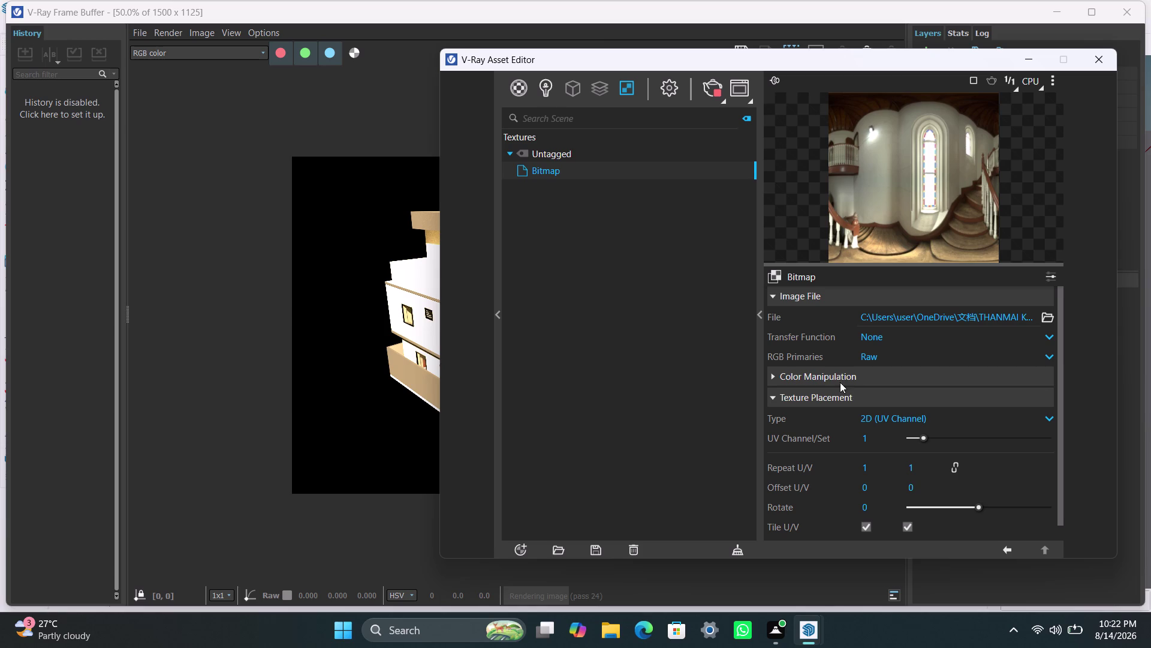
click(833, 374)
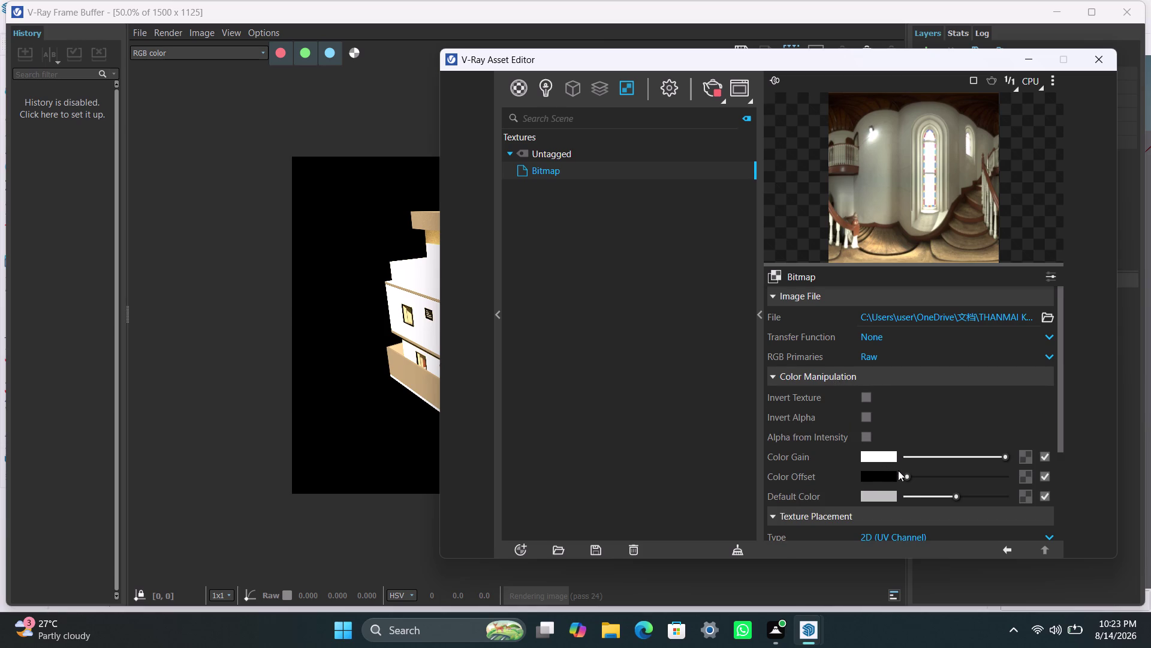
Try white and grey Color Offset values on the bitmap, then reset it to black.
drag(906, 474, 1027, 490)
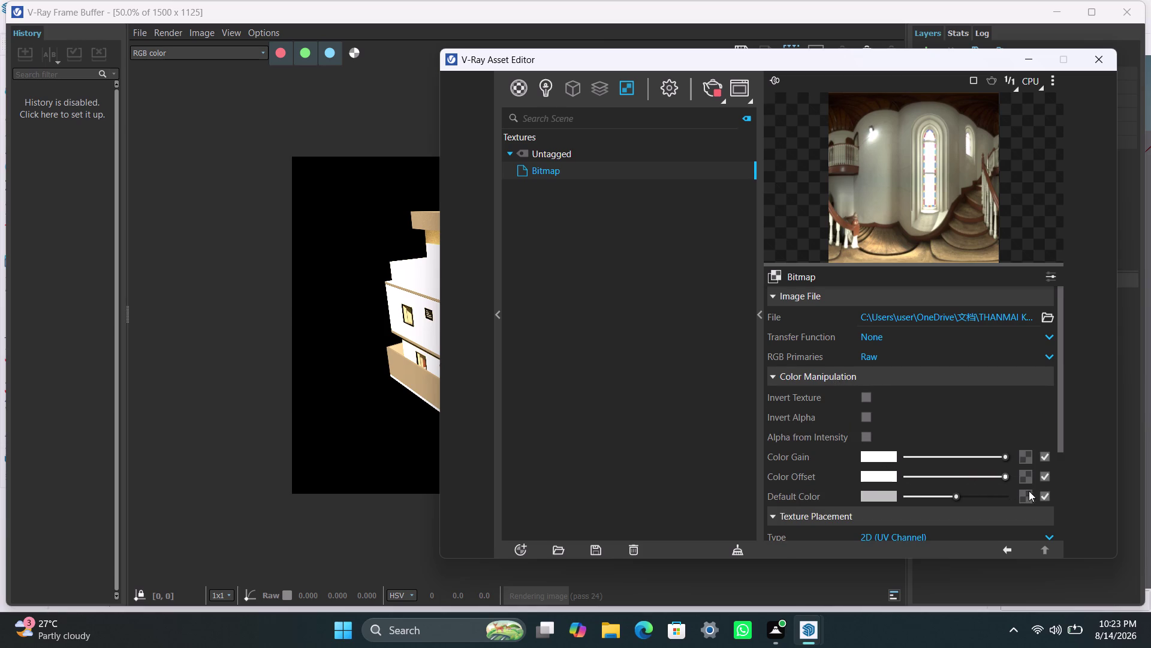
drag(1027, 490, 1037, 491)
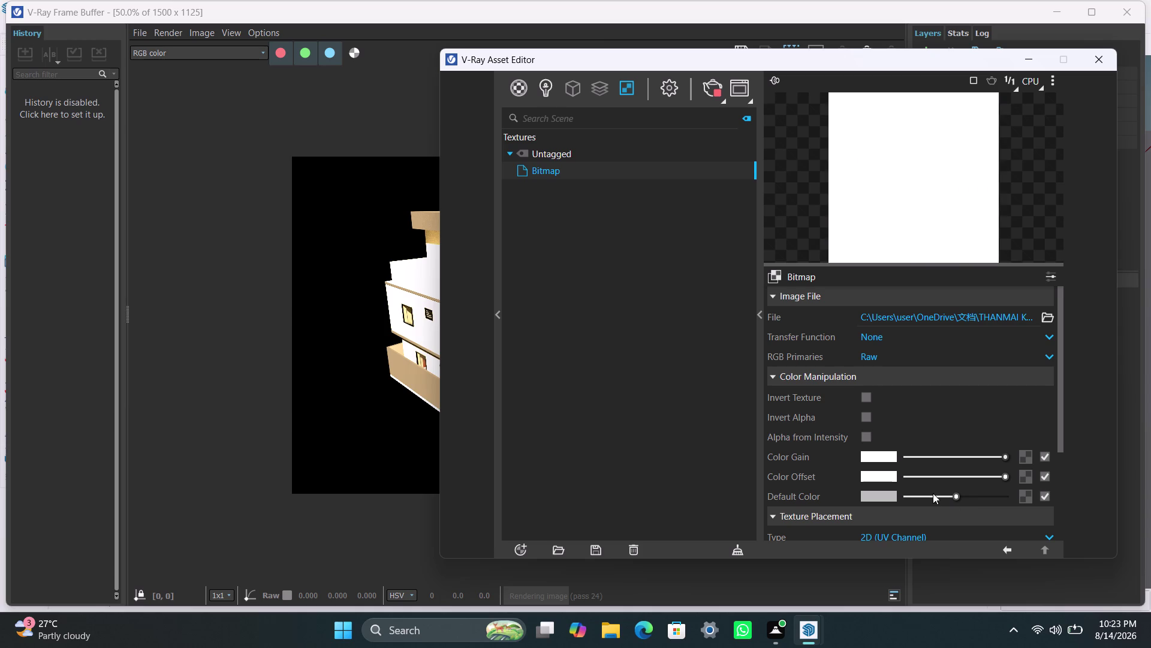
click(939, 472)
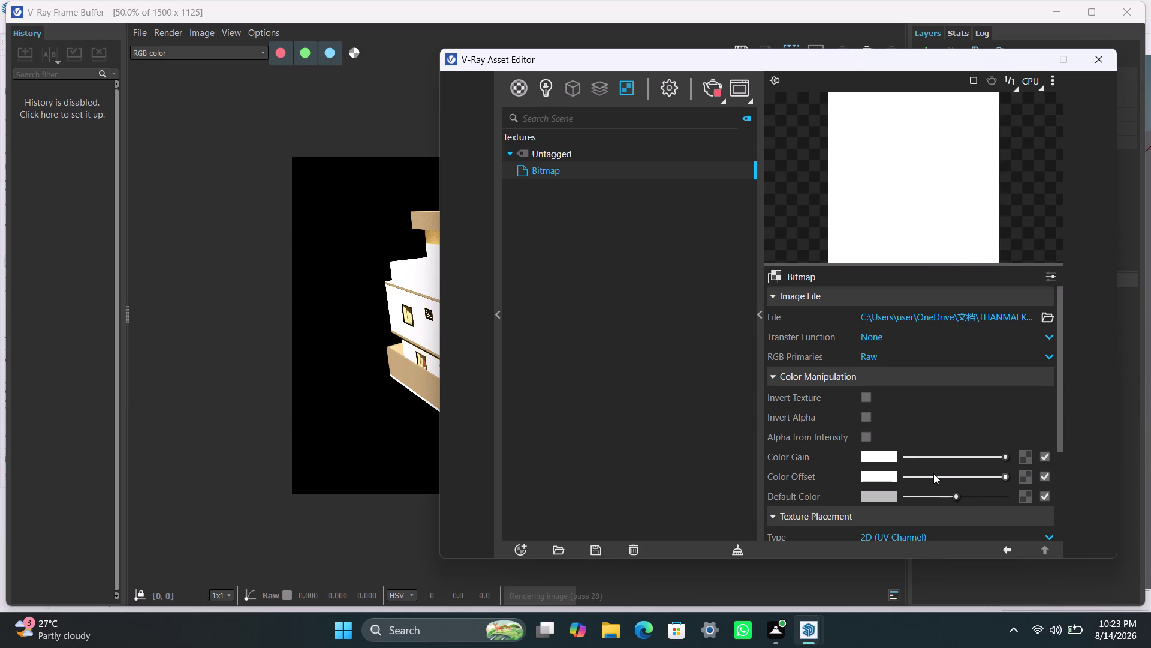
click(929, 473)
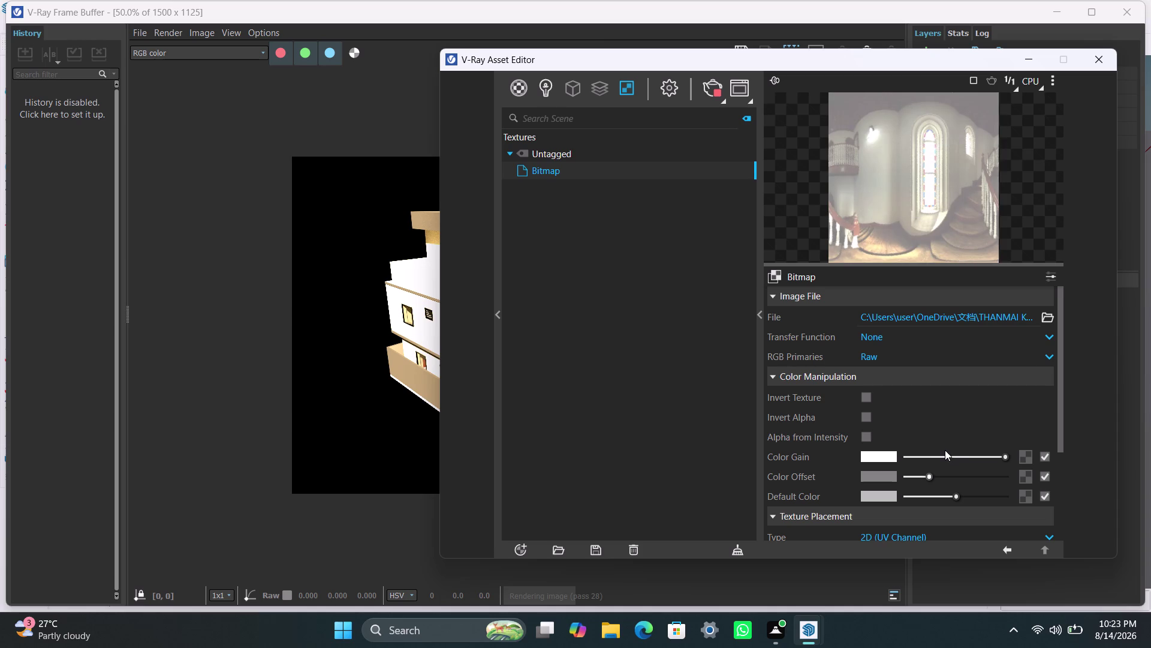
click(911, 474)
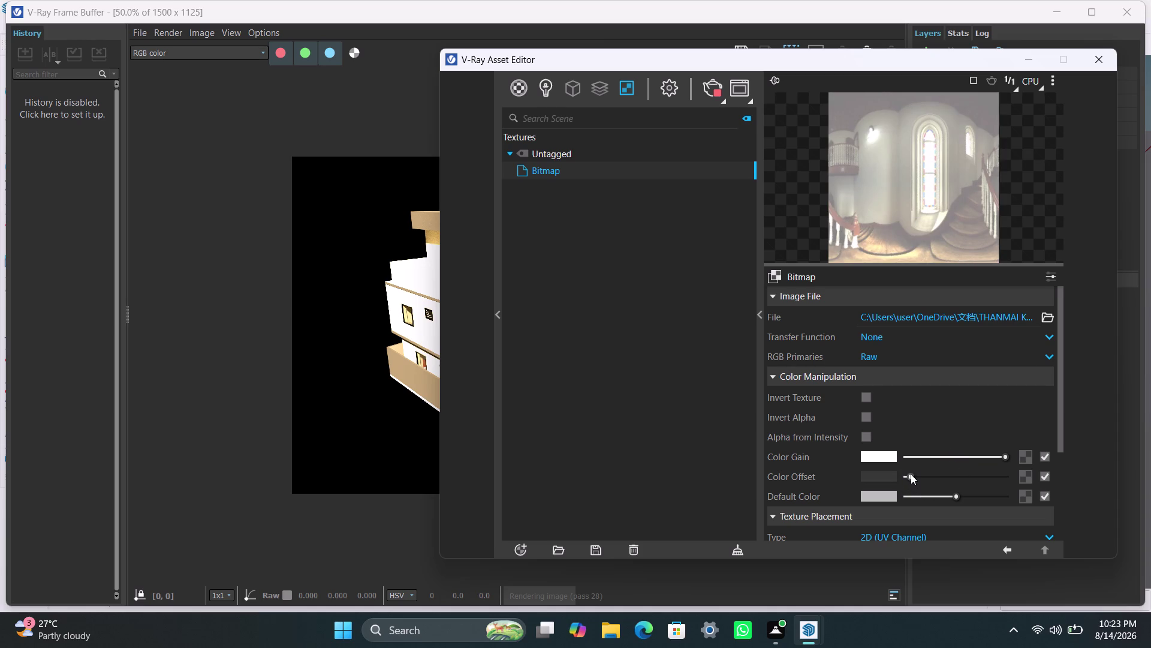
click(909, 474)
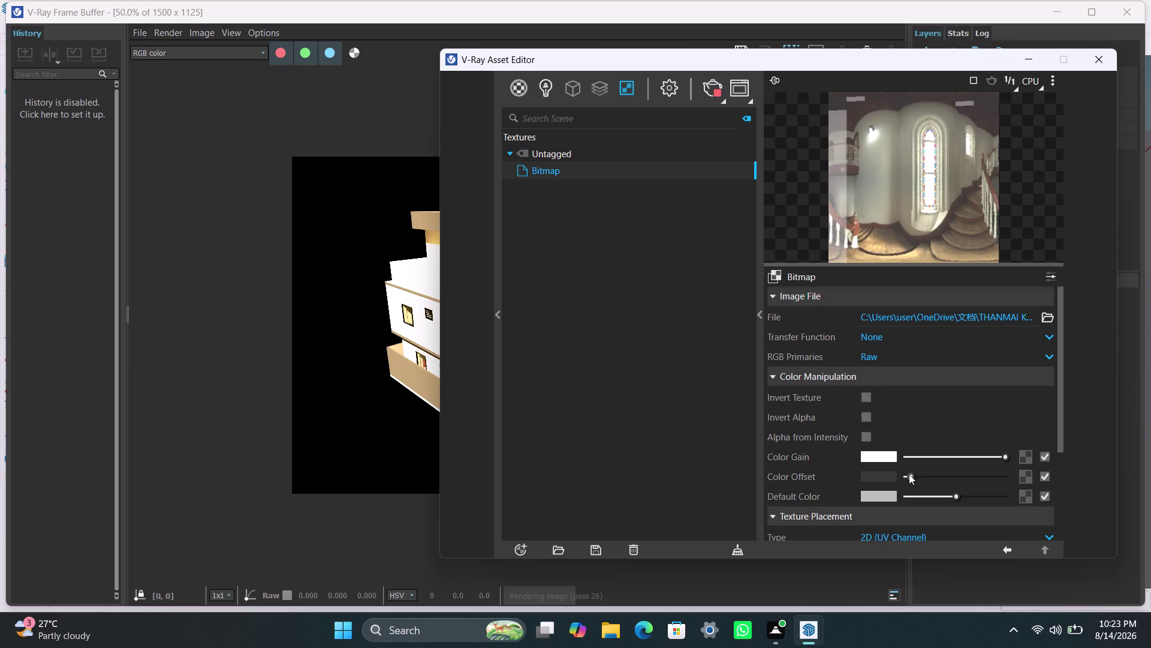
double_click(909, 474)
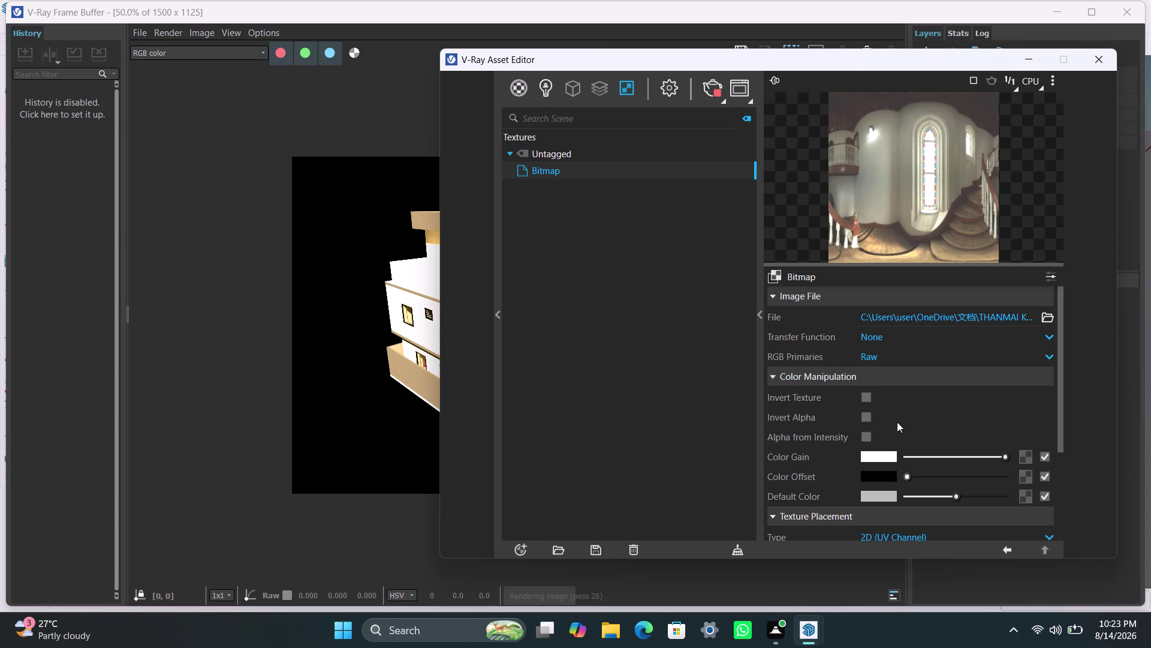